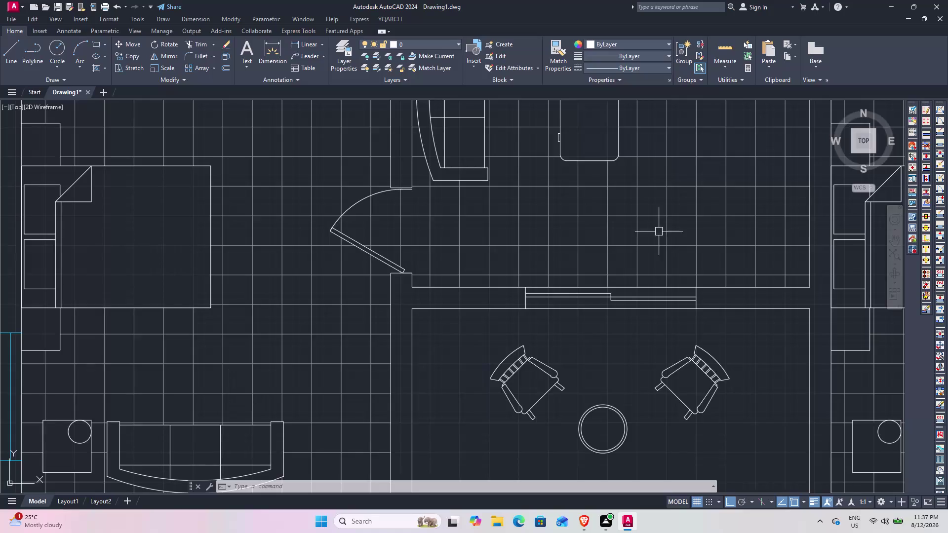
Bring the armchair lounge into view, start a hatch, and expand the pattern gallery.
scroll(down, 3)
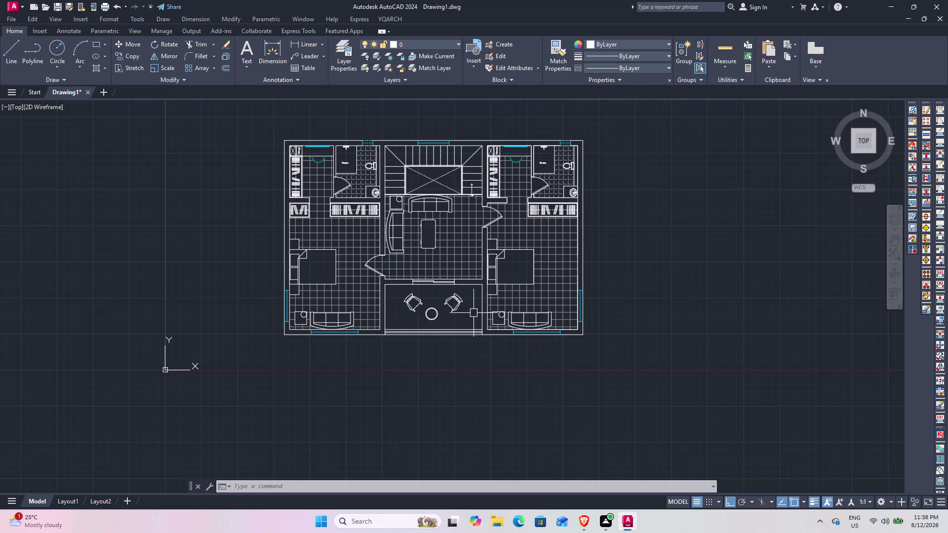
scroll(up, 3)
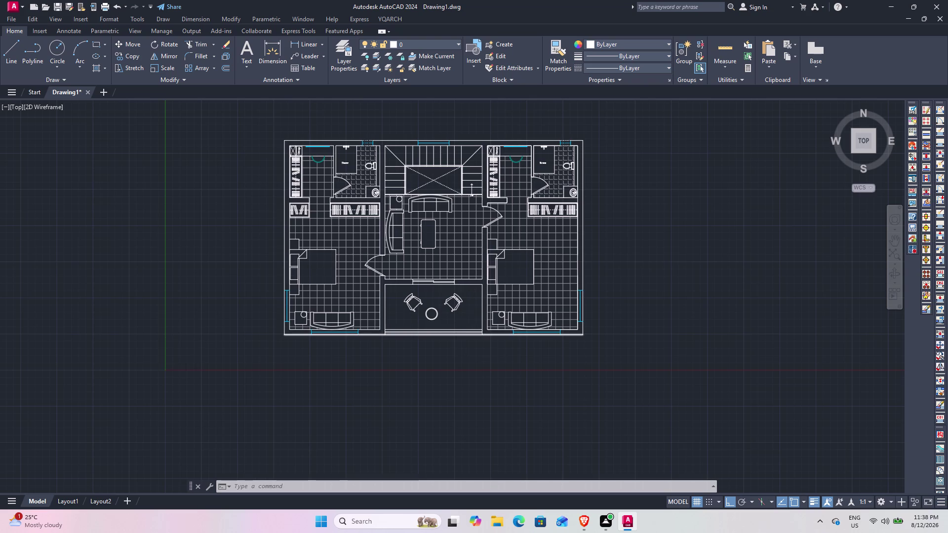
scroll(up, 3)
middle_drag(423, 300, 473, 379)
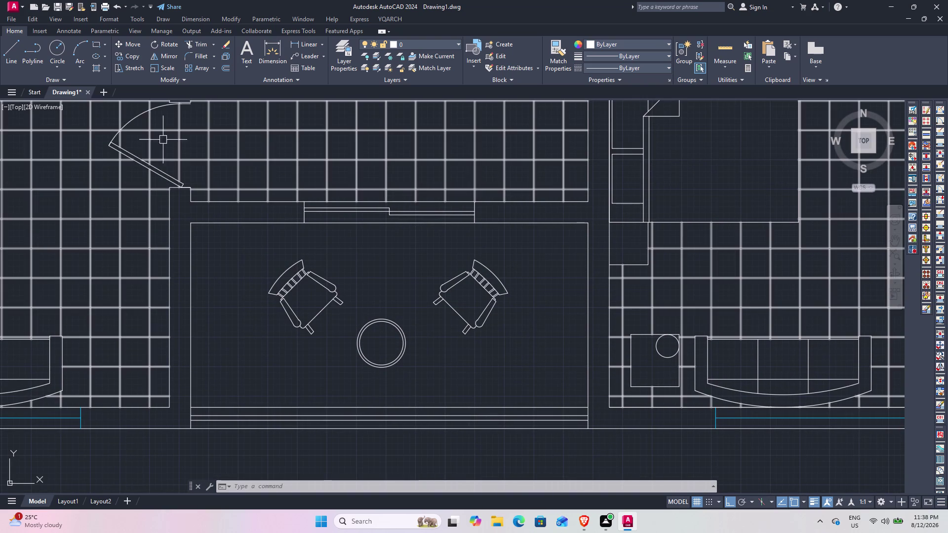
click(99, 67)
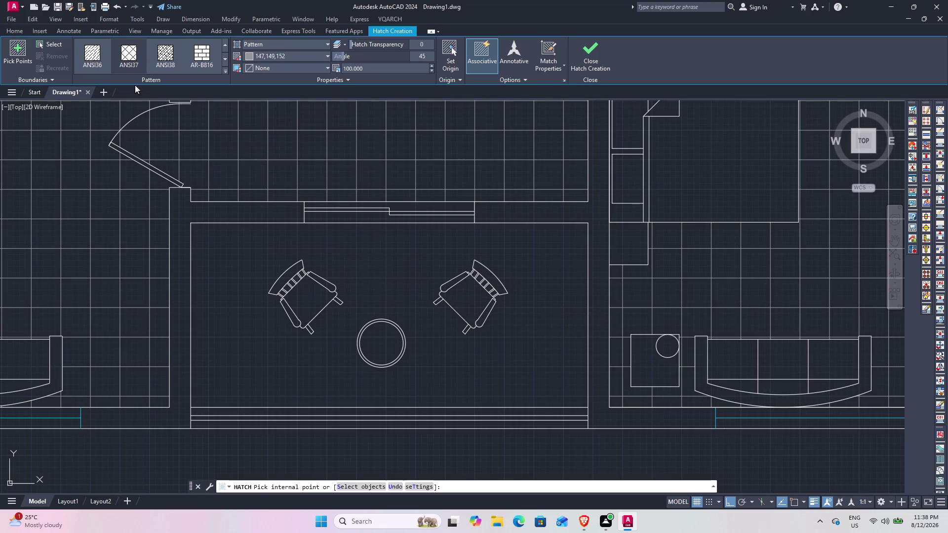
click(226, 72)
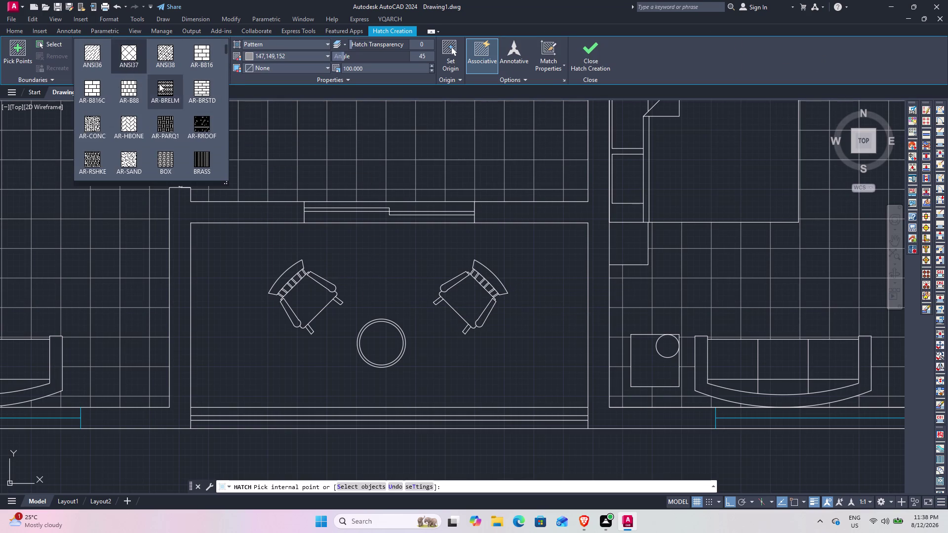
scroll(up, 3)
scroll(up, 3)
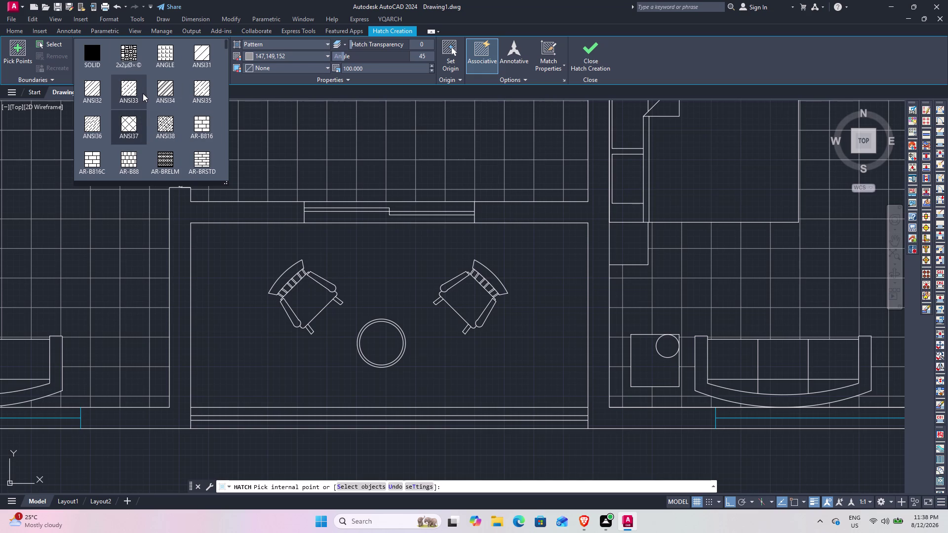
scroll(down, 3)
scroll(down, 3)
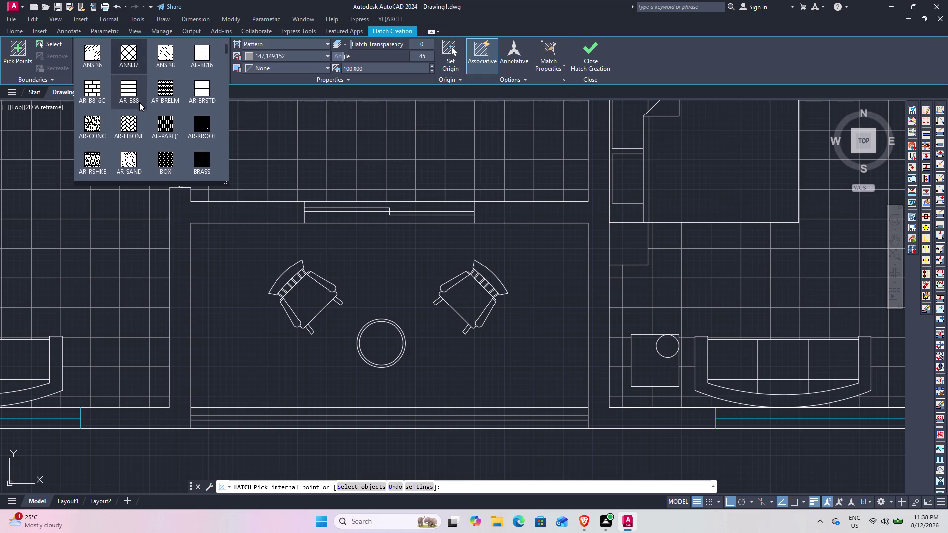
scroll(down, 3)
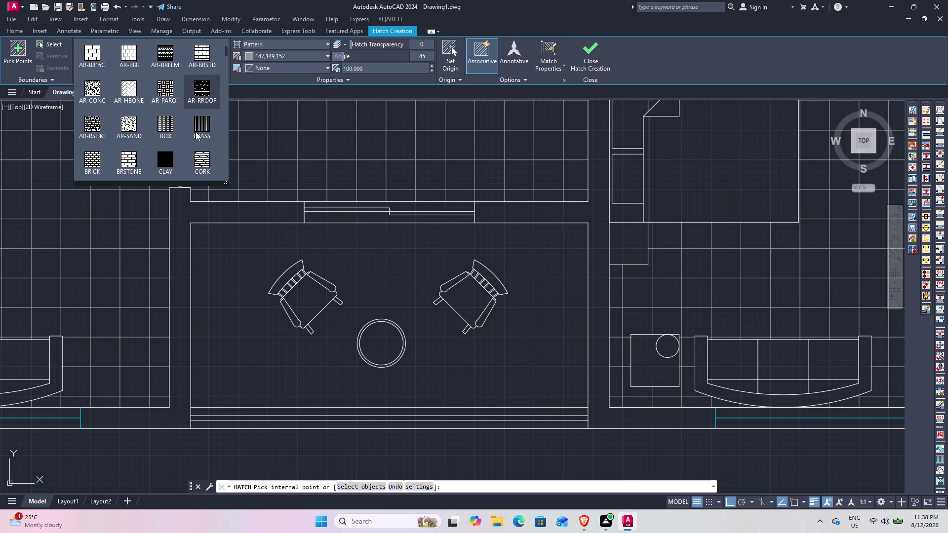
scroll(down, 3)
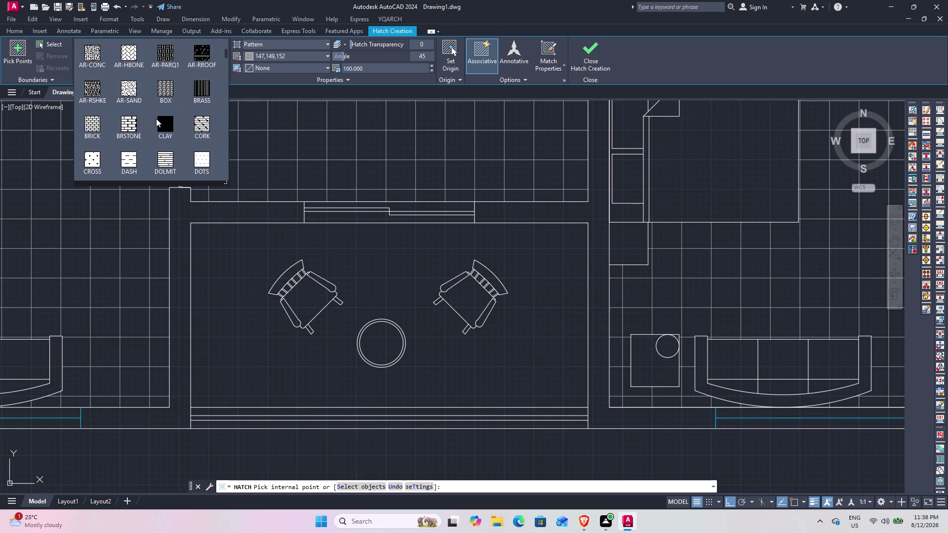
scroll(down, 3)
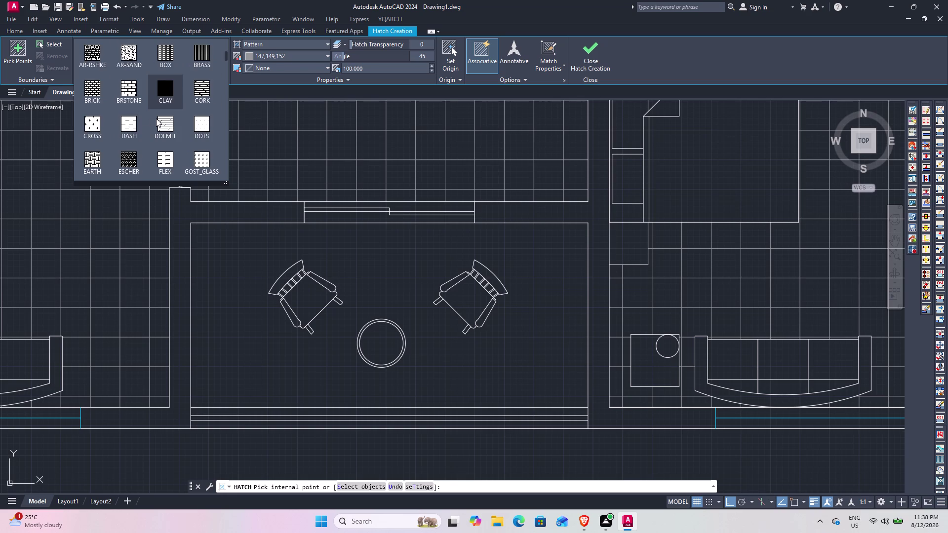
scroll(down, 3)
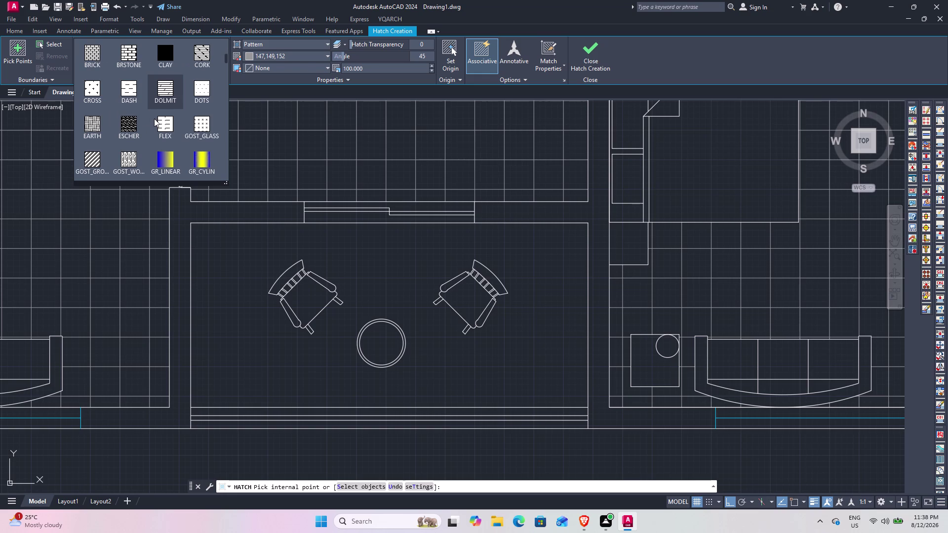
scroll(down, 3)
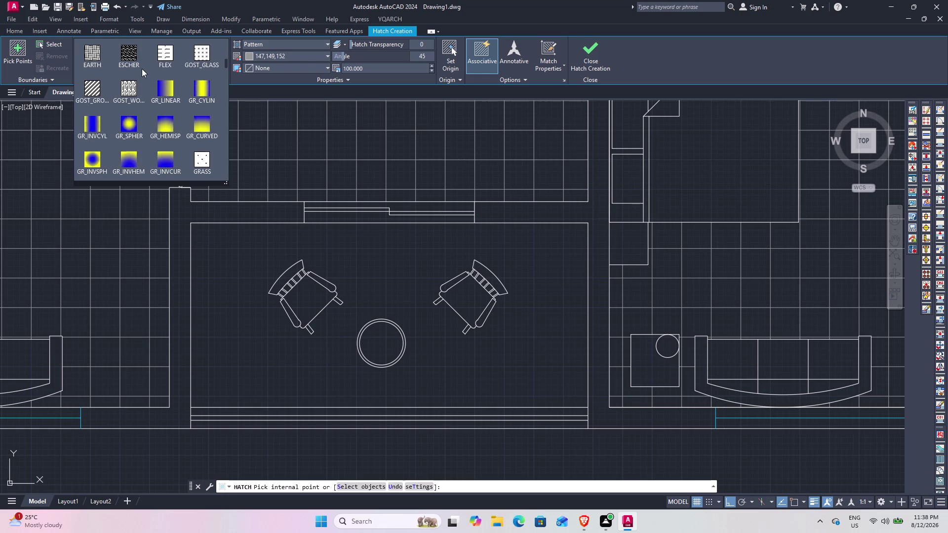
scroll(down, 3)
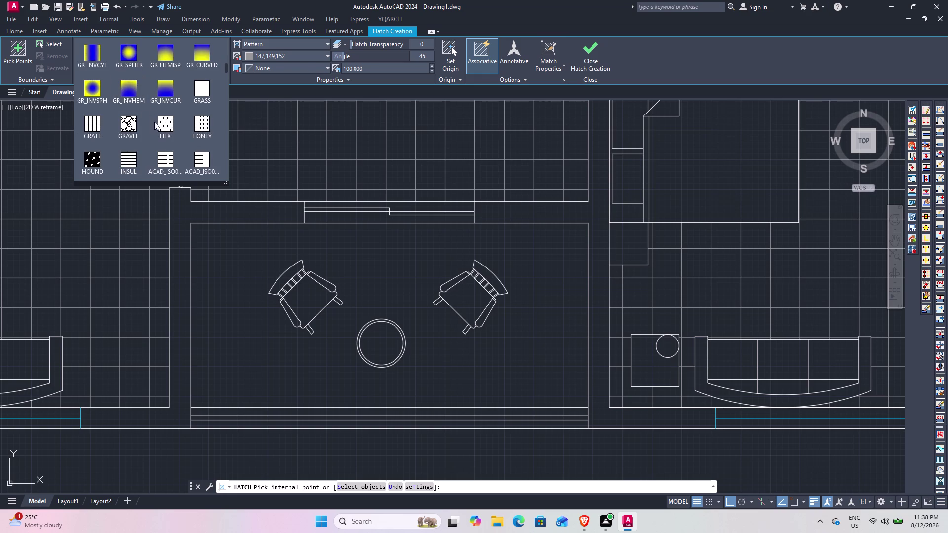
scroll(down, 3)
scroll(down, 3)
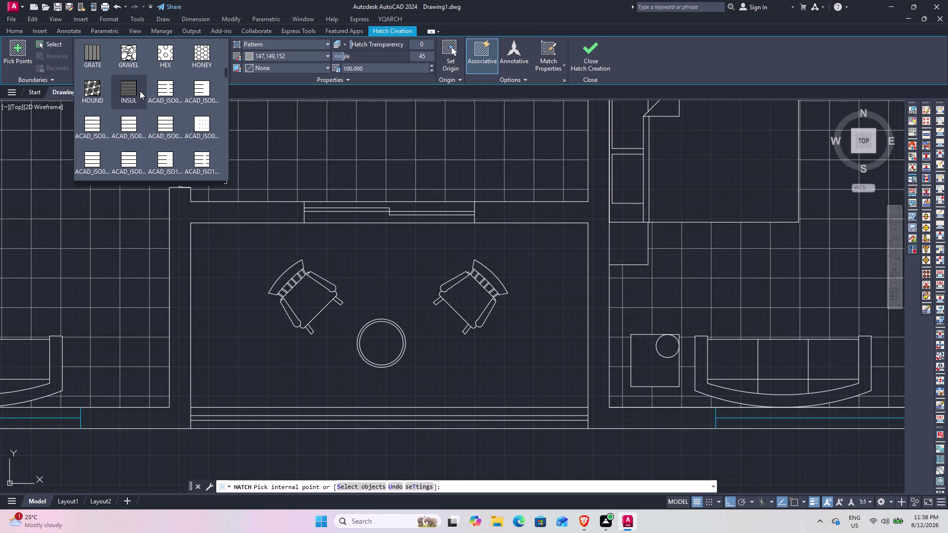
scroll(down, 3)
scroll(down, 3)
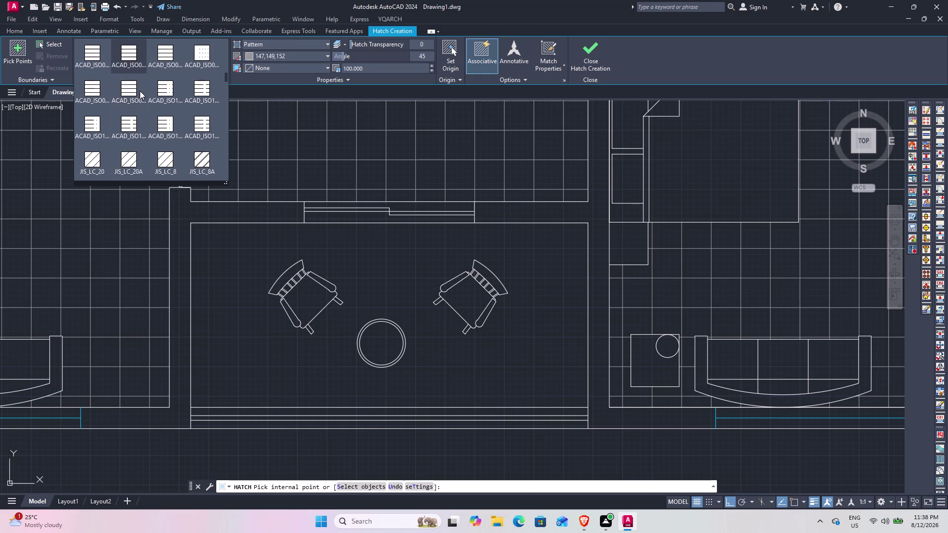
scroll(down, 3)
scroll(down, 3)
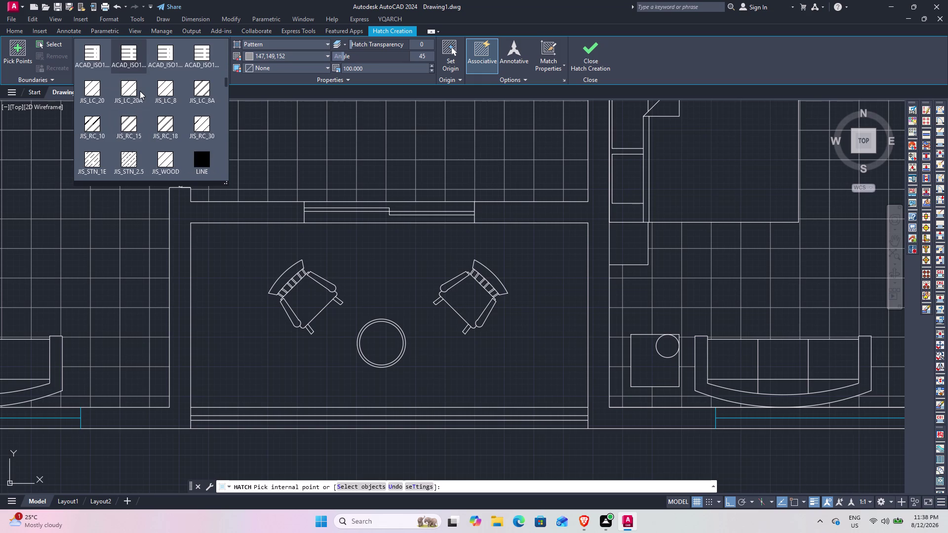
scroll(down, 3)
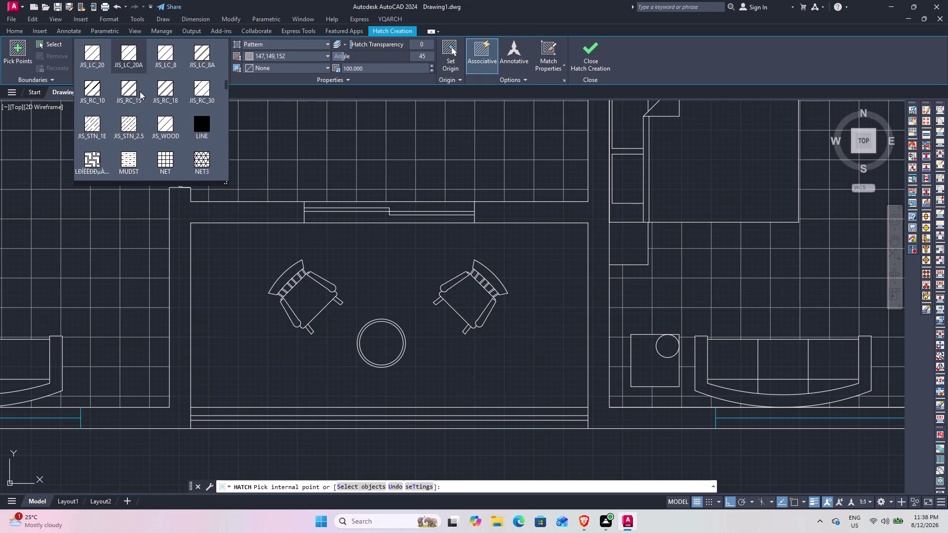
scroll(down, 3)
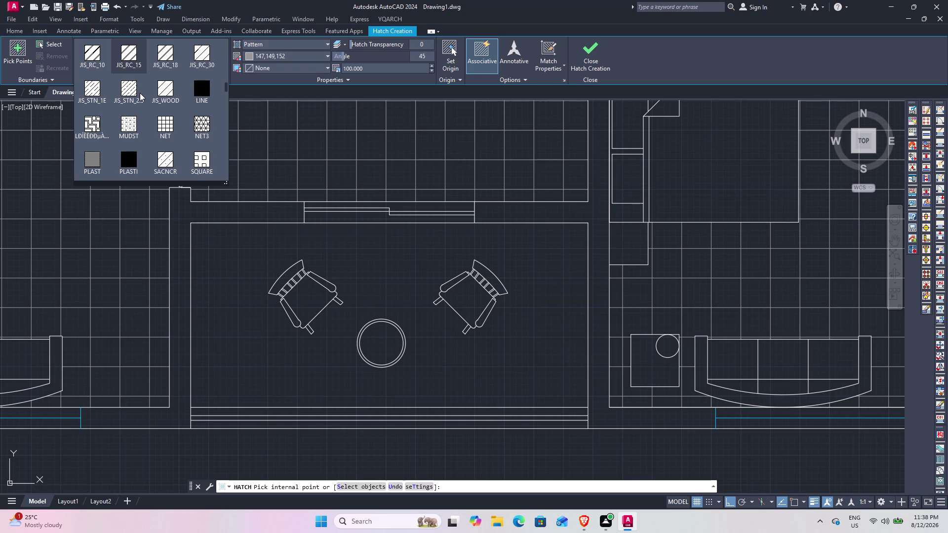
scroll(down, 3)
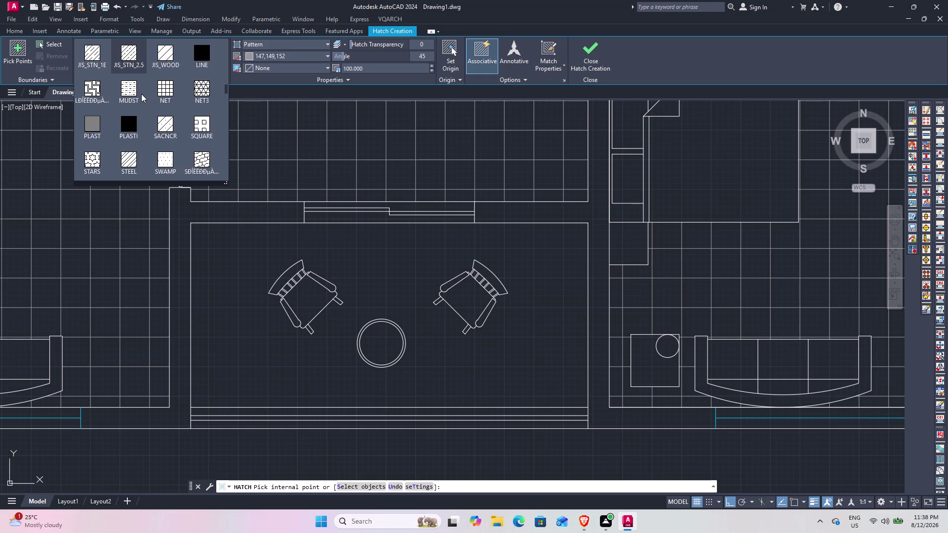
scroll(down, 3)
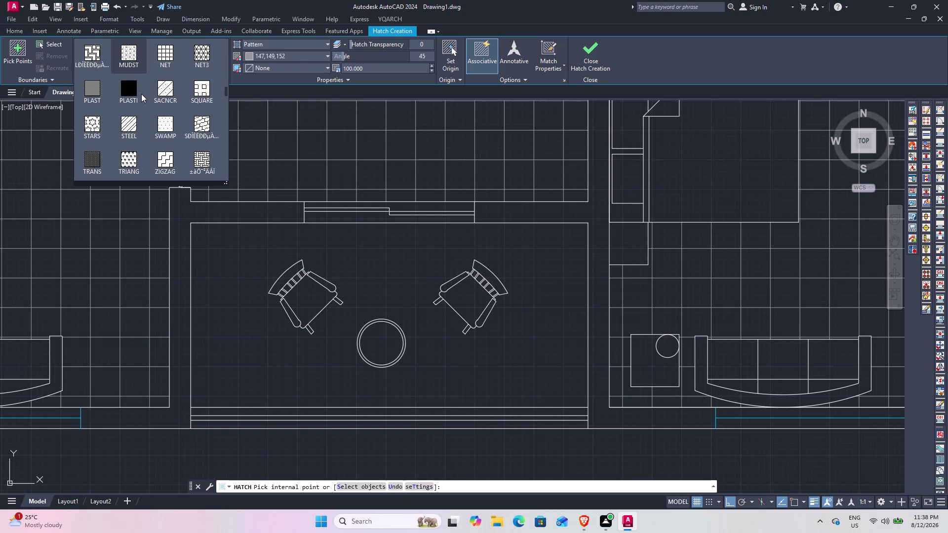
scroll(down, 3)
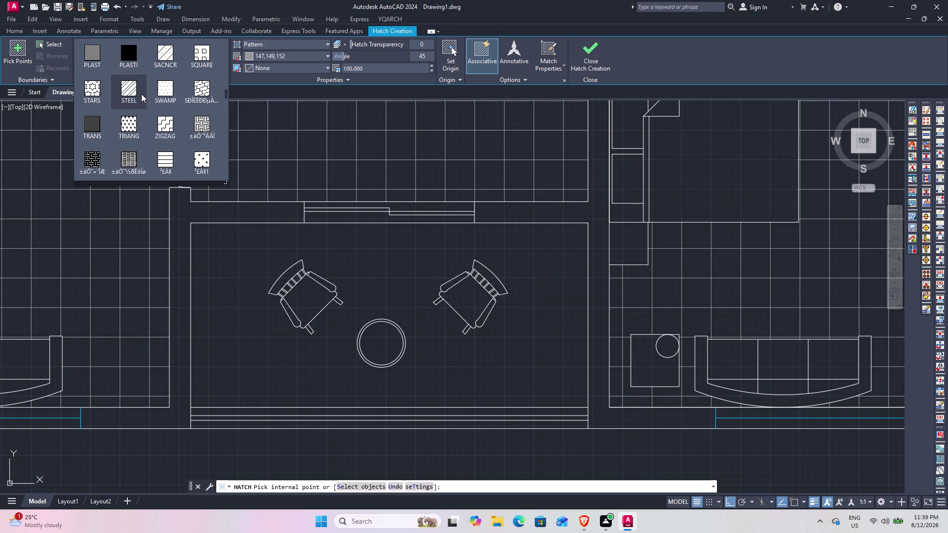
scroll(down, 3)
scroll(down, 3)
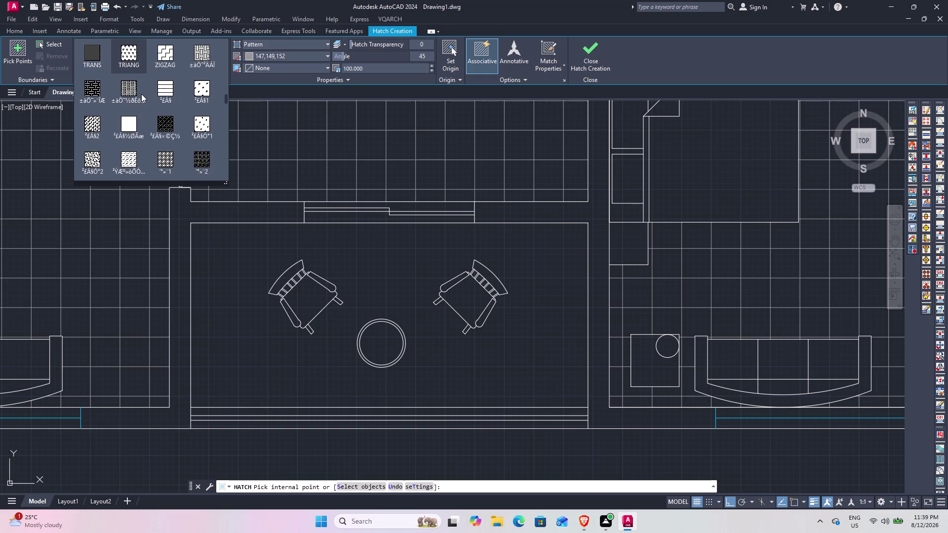
scroll(down, 3)
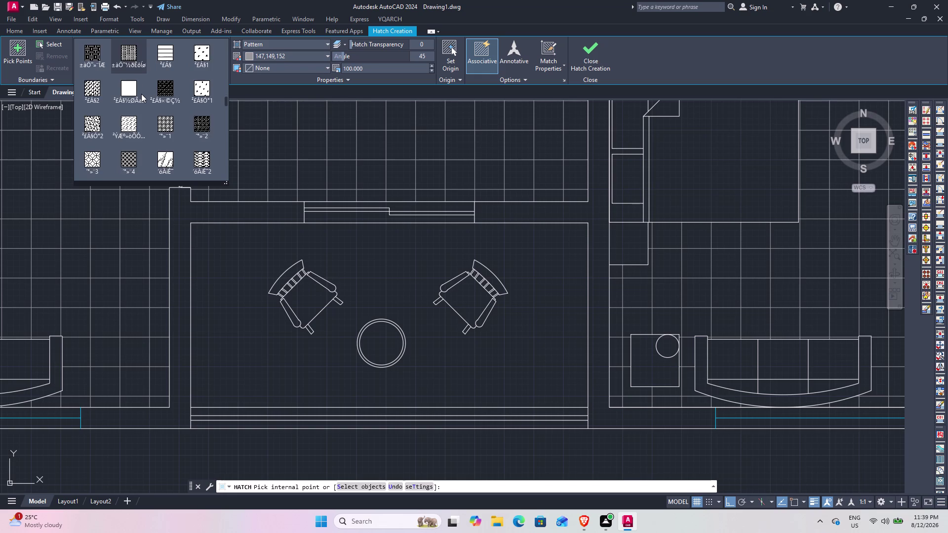
scroll(down, 3)
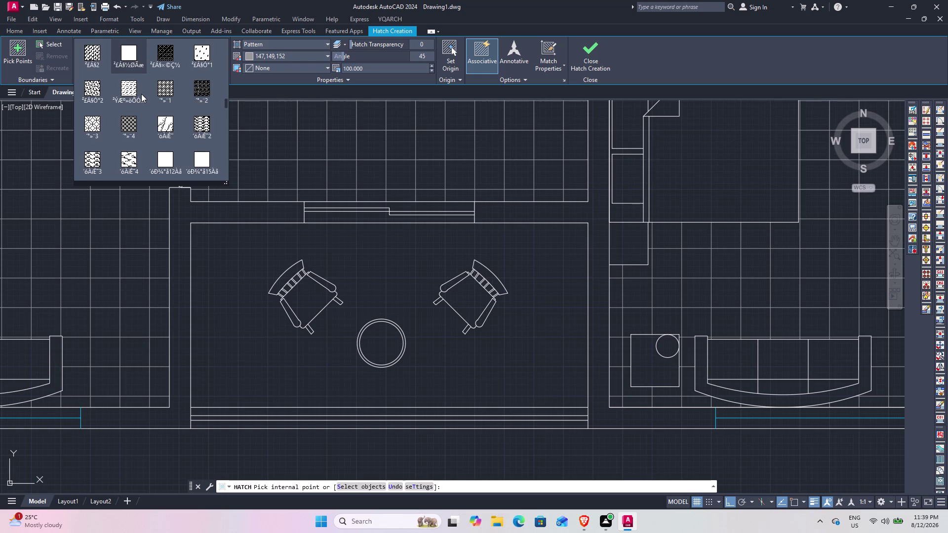
Scroll down through the expanded hatch pattern gallery to browse every pattern.
scroll(down, 3)
scroll(down, 3)
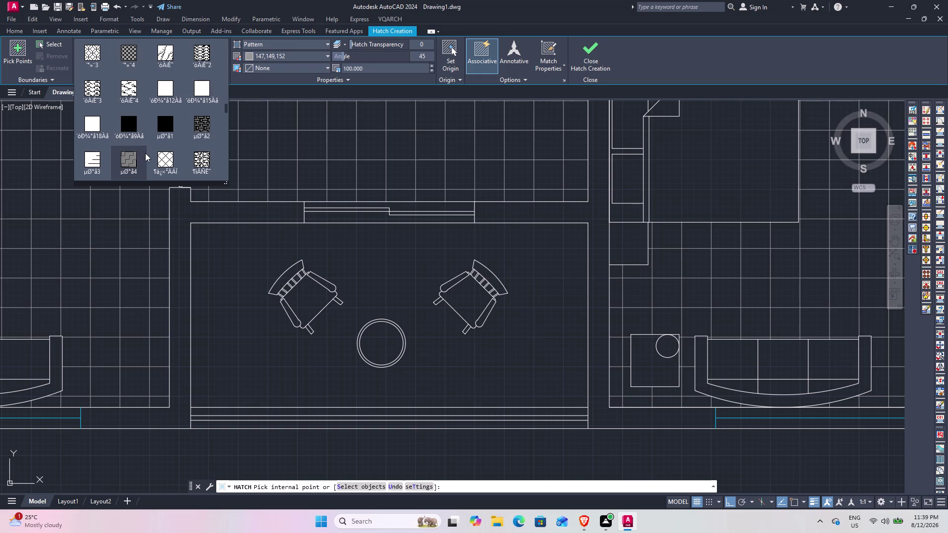
scroll(down, 3)
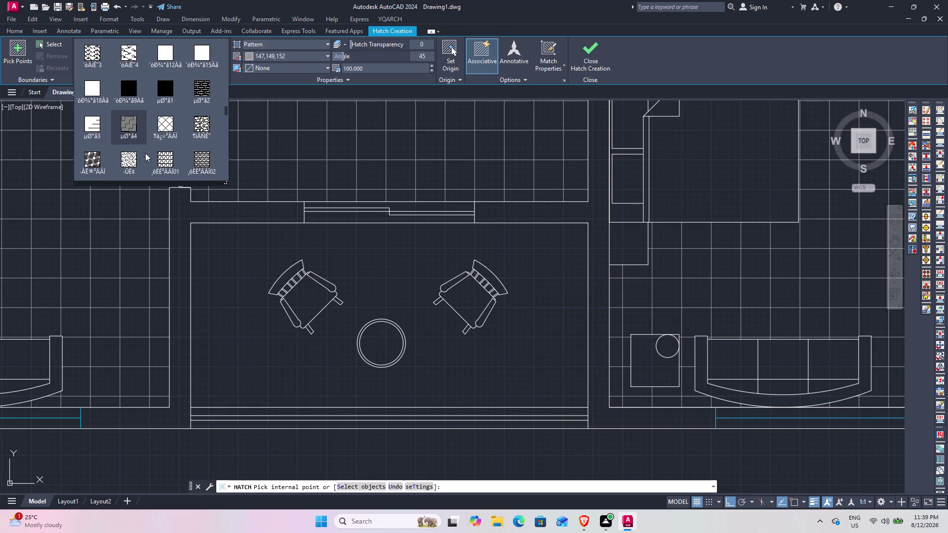
scroll(down, 3)
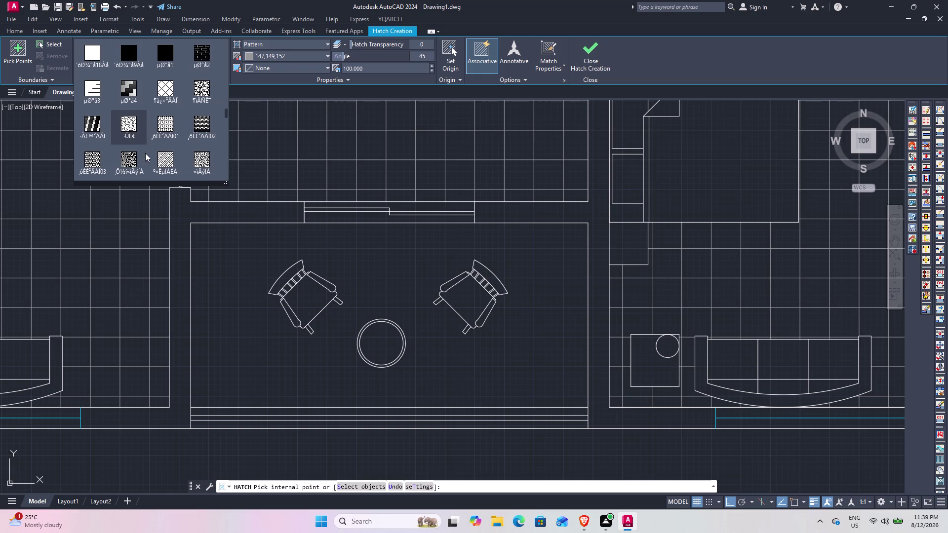
scroll(down, 3)
scroll(down, 3)
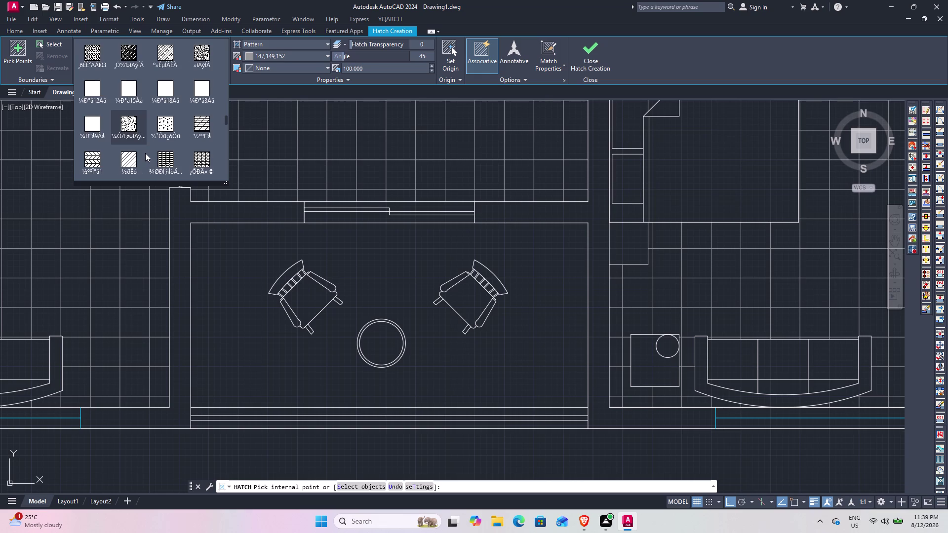
scroll(down, 3)
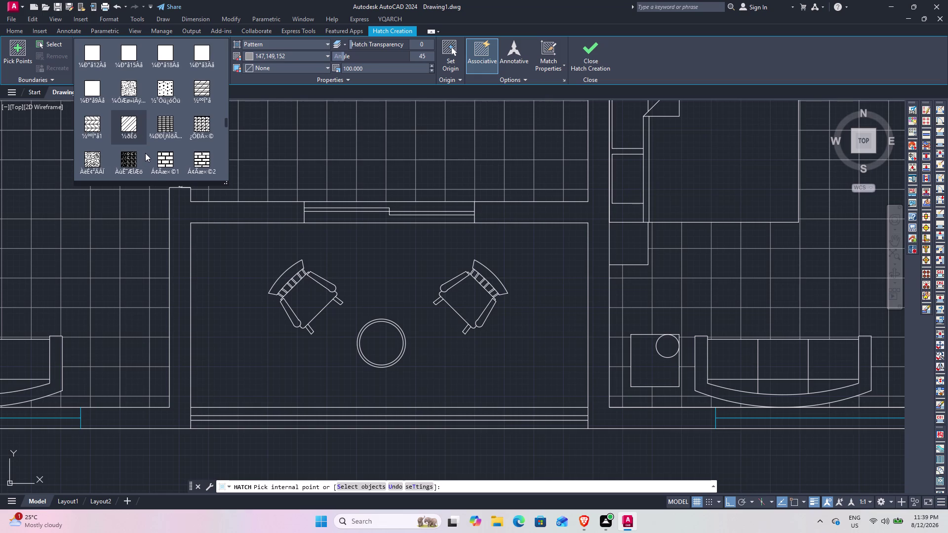
scroll(down, 3)
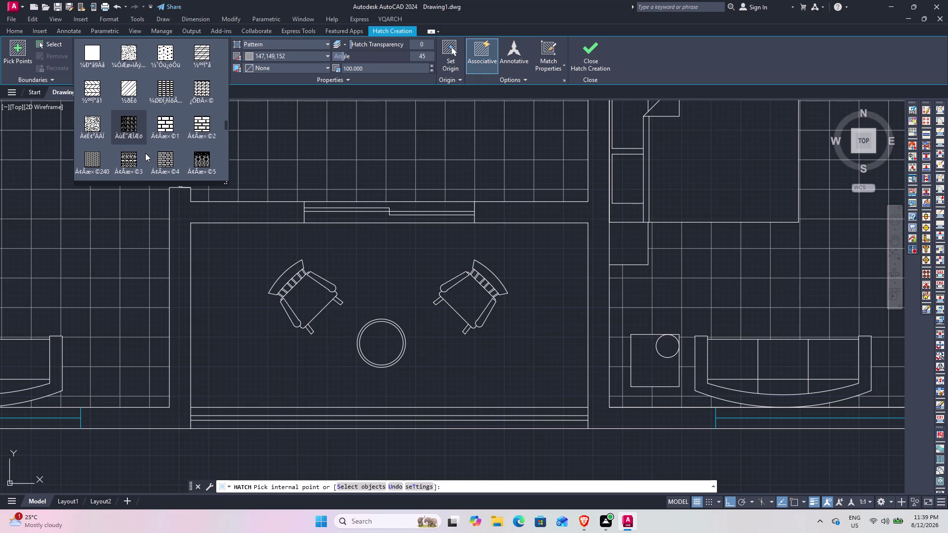
scroll(down, 3)
scroll(down, 3)
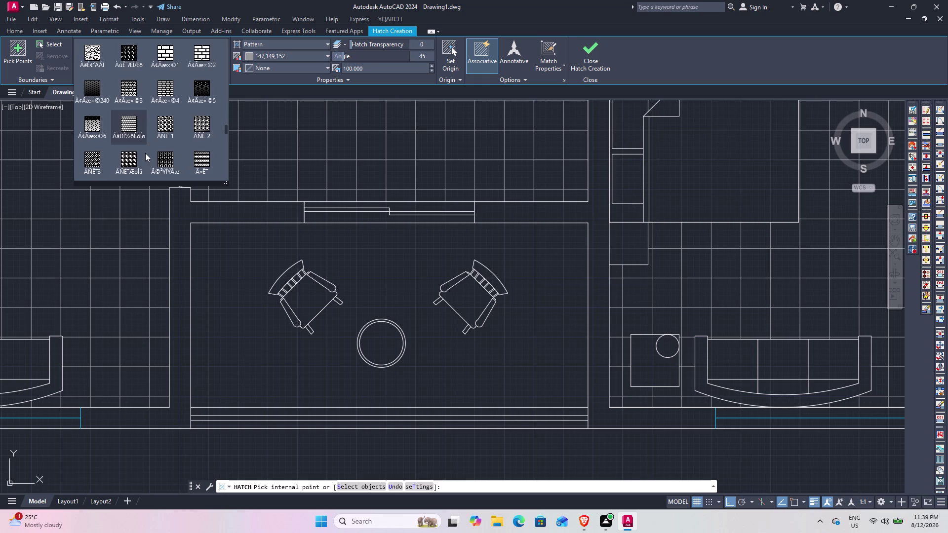
scroll(down, 3)
scroll(down, 3)
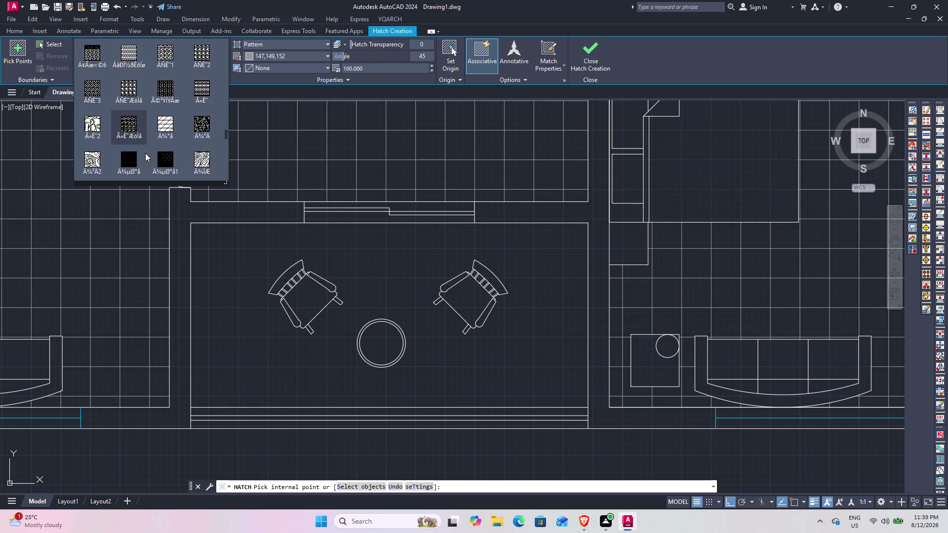
scroll(down, 3)
scroll(down, 3)
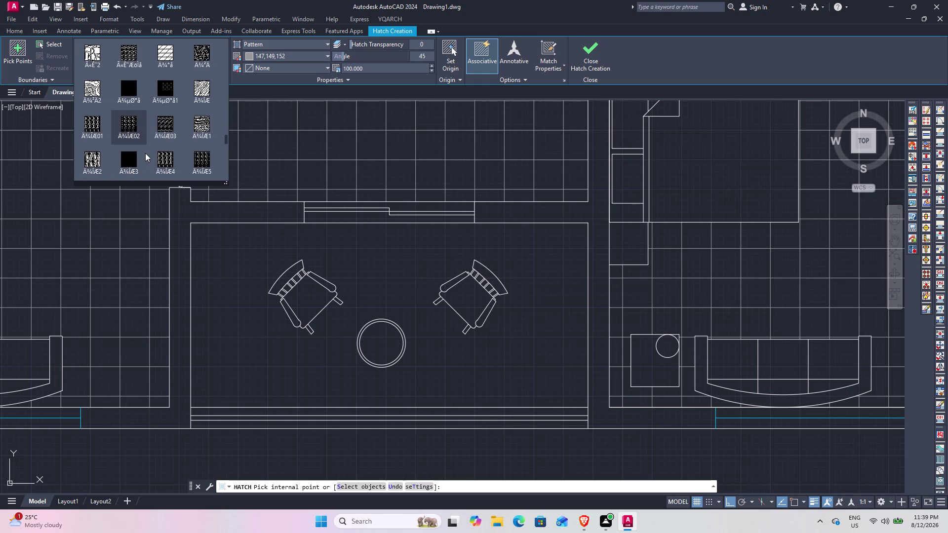
scroll(down, 3)
scroll(down, 3)
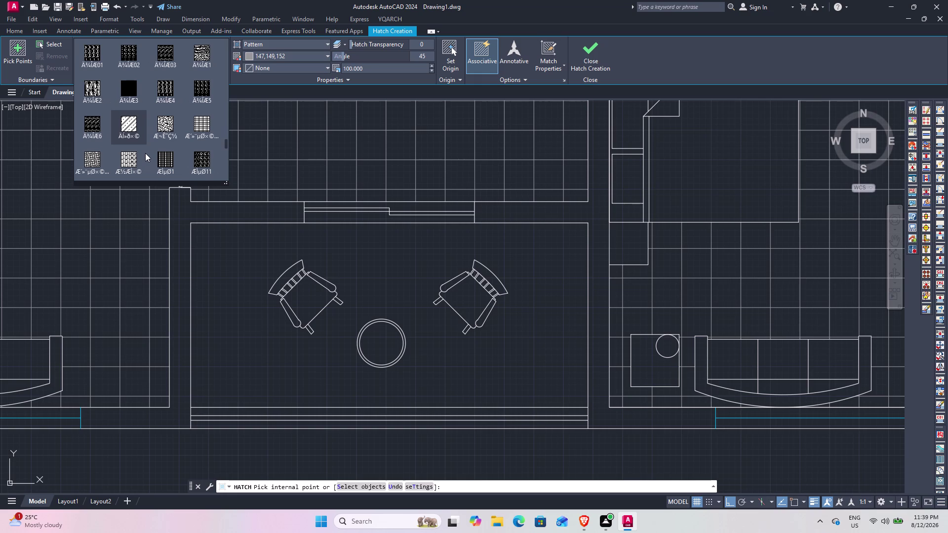
scroll(down, 3)
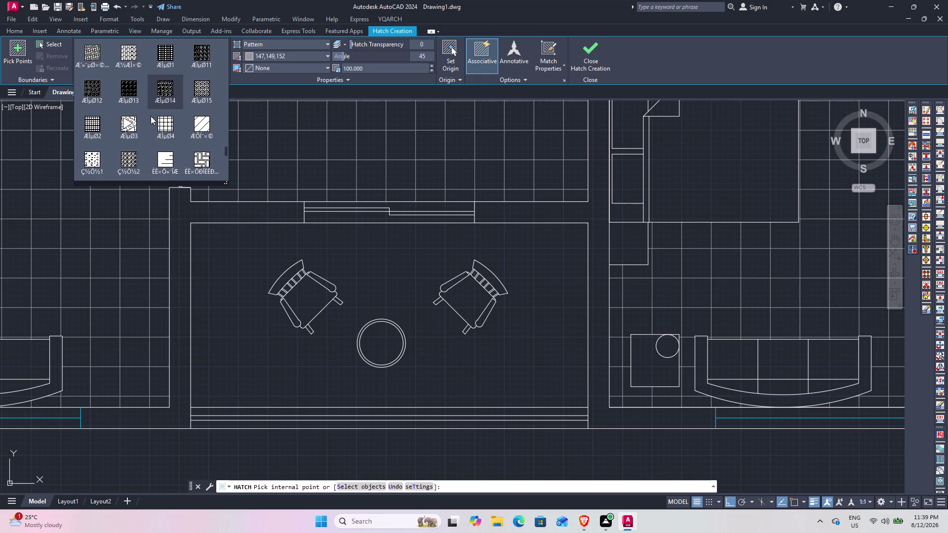
scroll(down, 3)
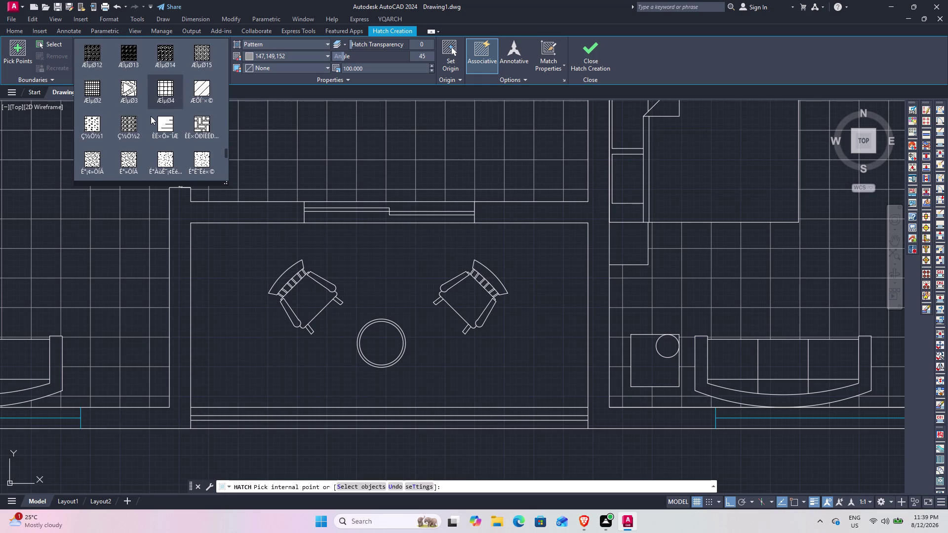
scroll(down, 3)
scroll(down, 3)
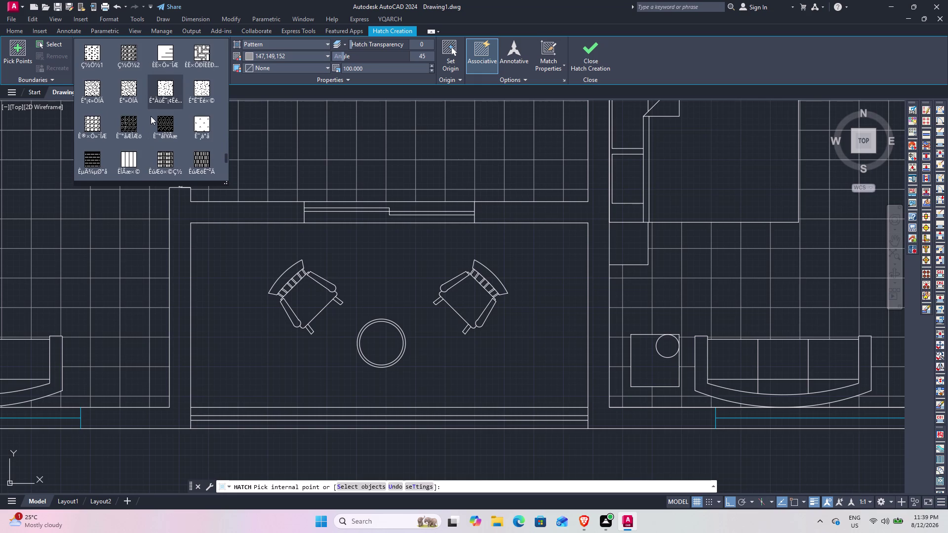
scroll(down, 3)
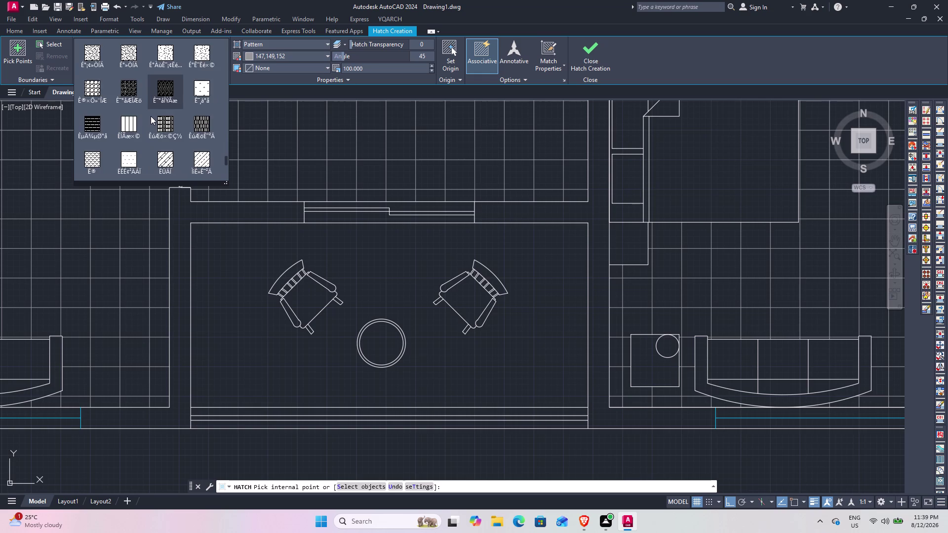
scroll(down, 3)
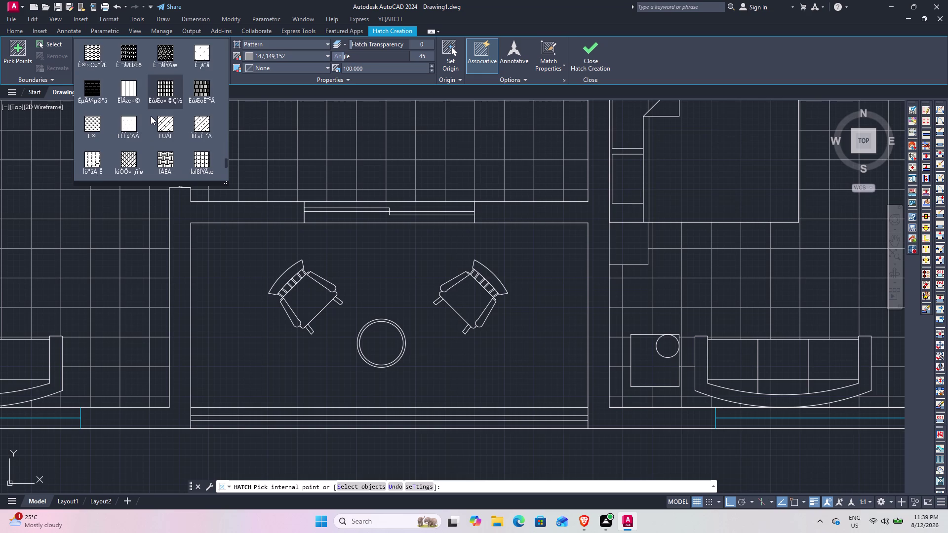
scroll(down, 3)
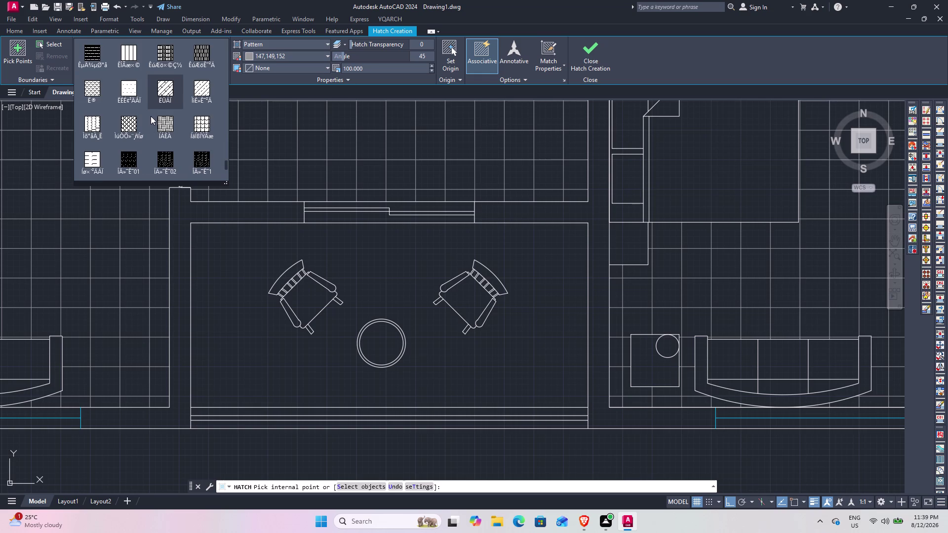
scroll(down, 3)
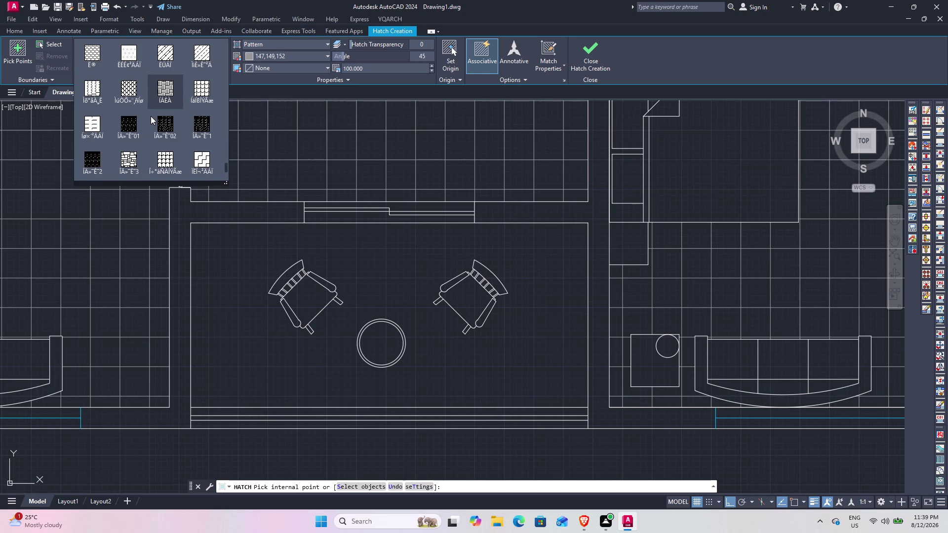
scroll(down, 3)
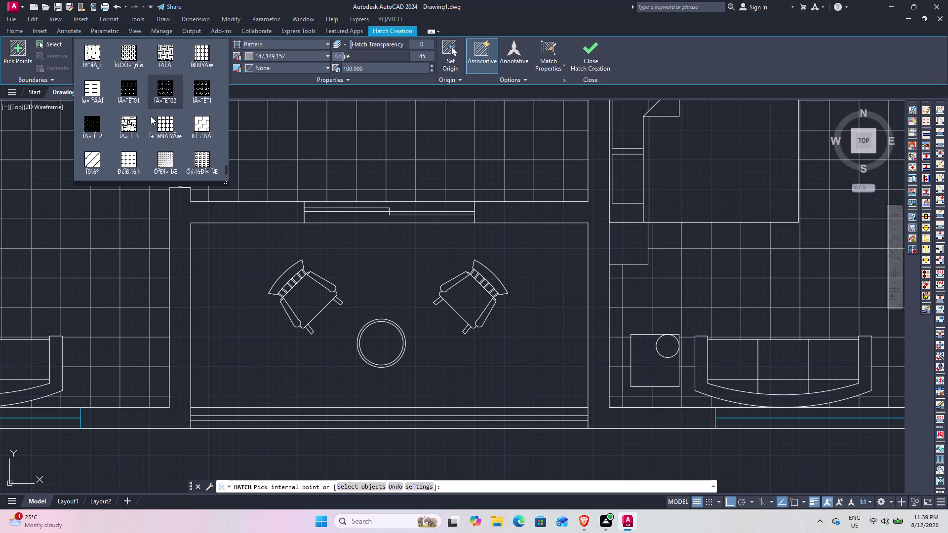
scroll(down, 3)
scroll(down, 3)
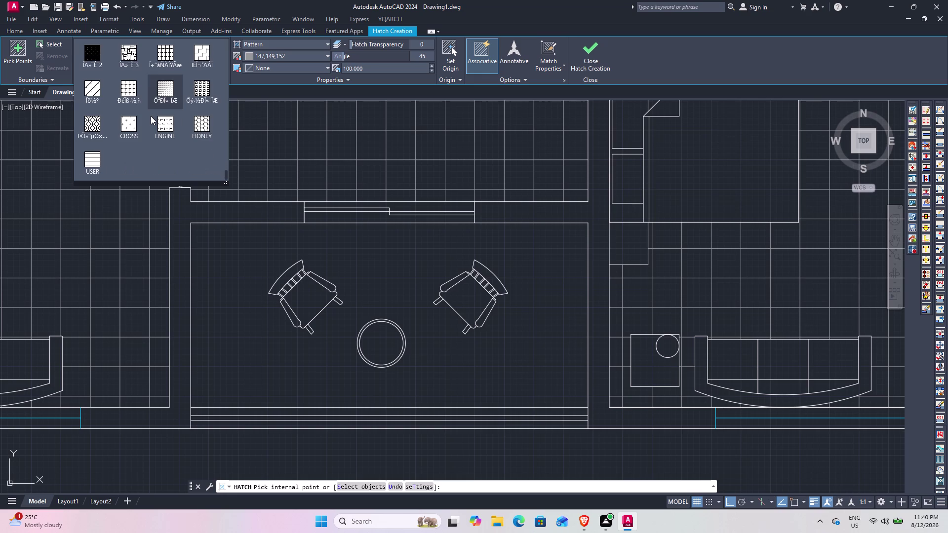
scroll(down, 3)
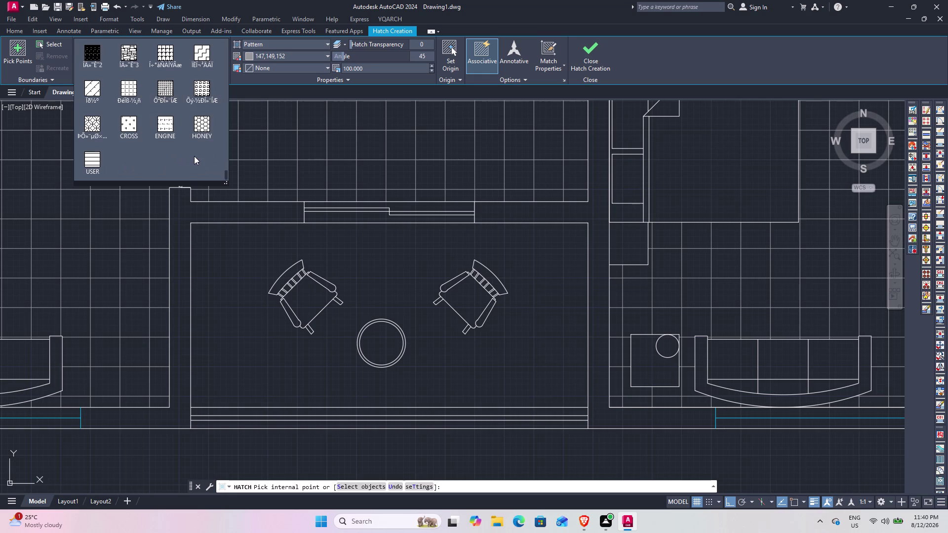
Scroll back up the gallery and select a hatch pattern.
scroll(up, 3)
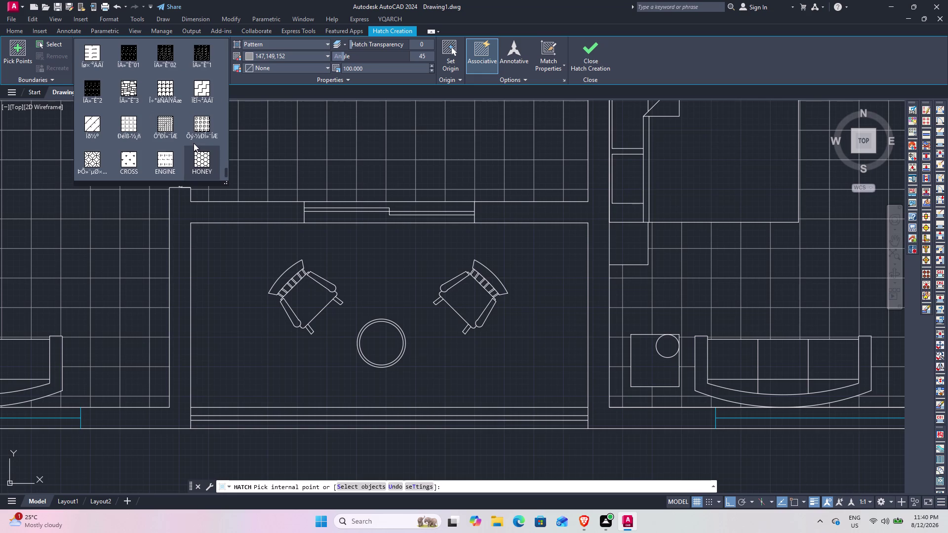
scroll(up, 3)
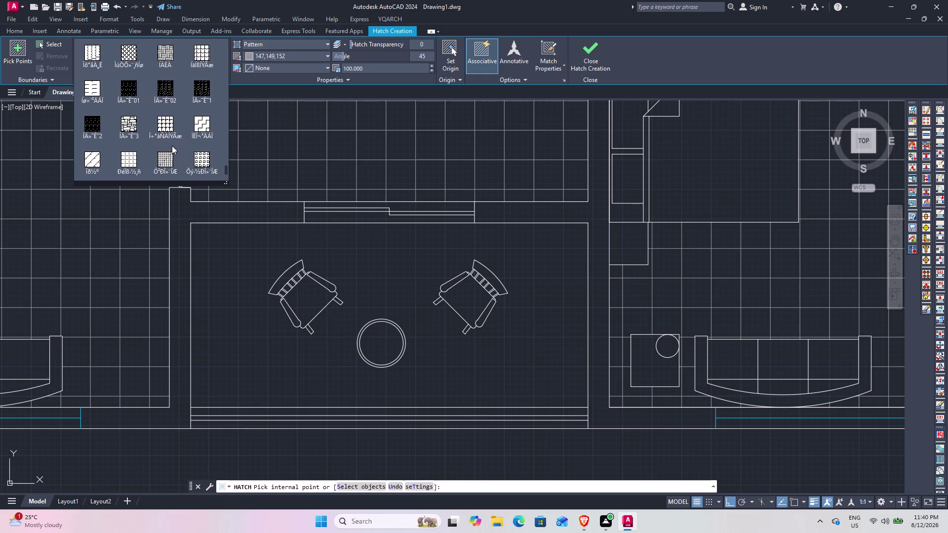
scroll(up, 3)
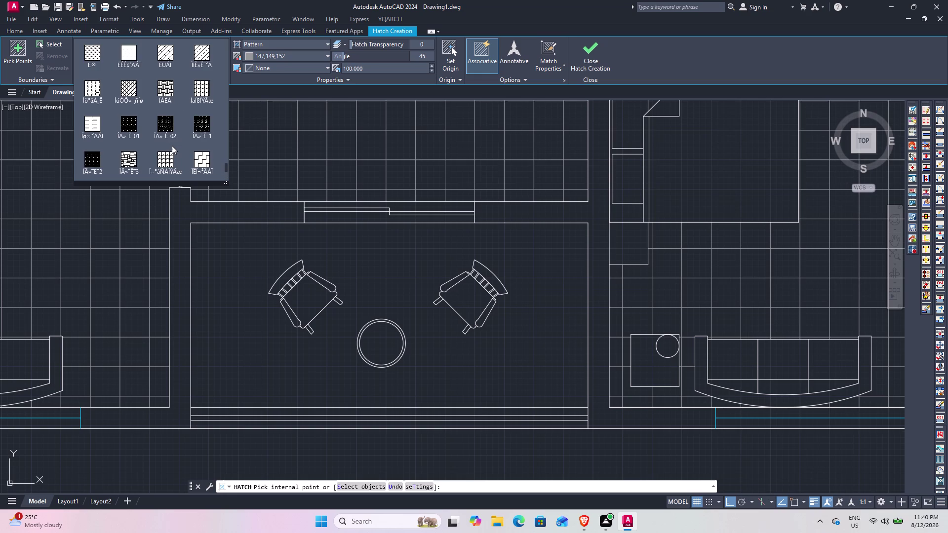
scroll(up, 3)
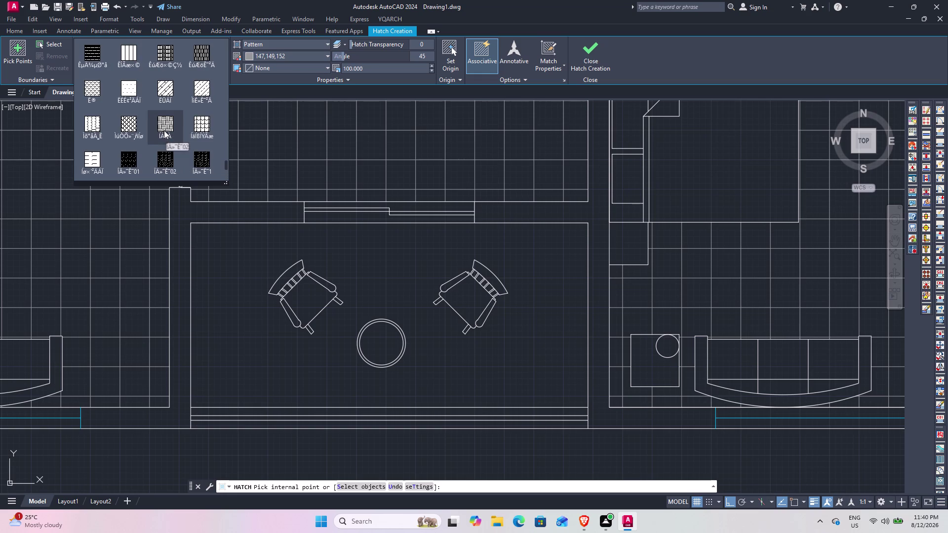
scroll(up, 3)
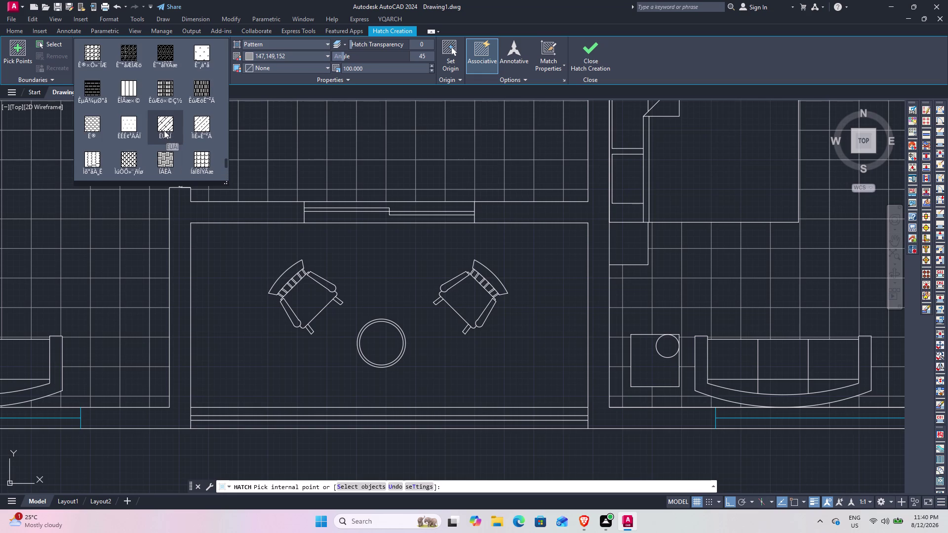
scroll(up, 3)
scroll(up, 3)
scroll(up, 3)
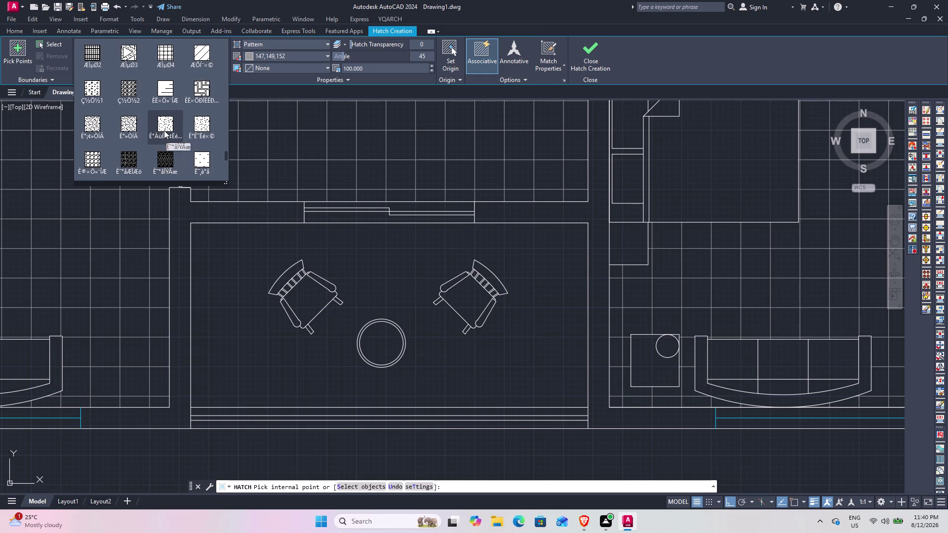
scroll(up, 3)
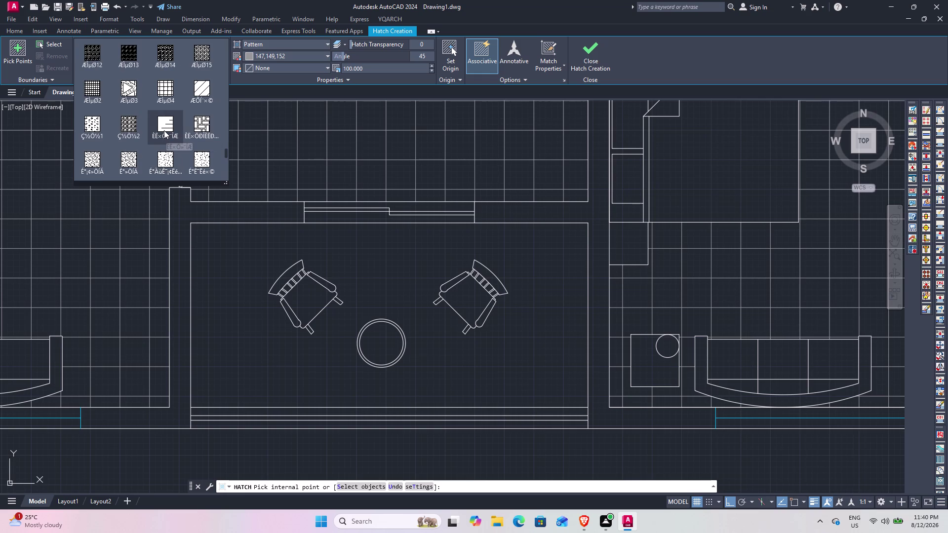
scroll(up, 3)
scroll(up, 3)
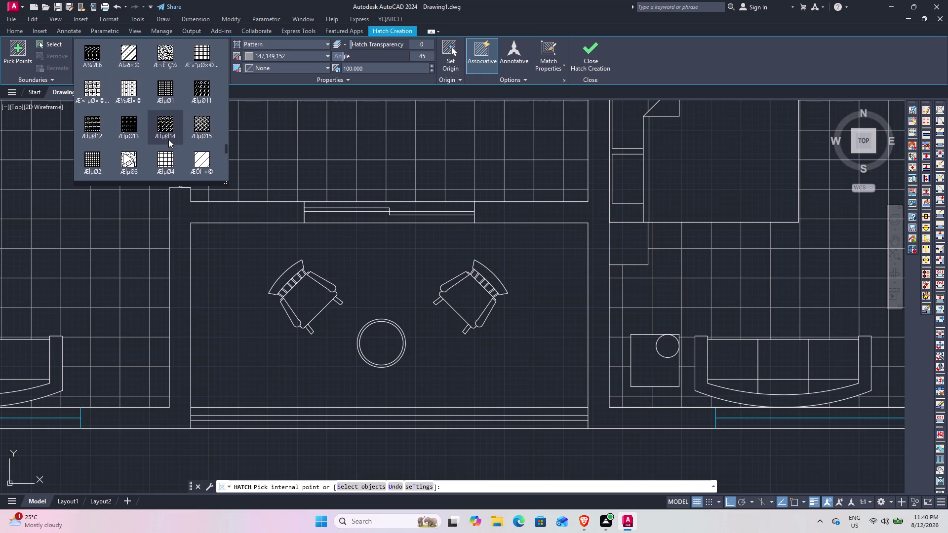
click(200, 61)
scroll(down, 3)
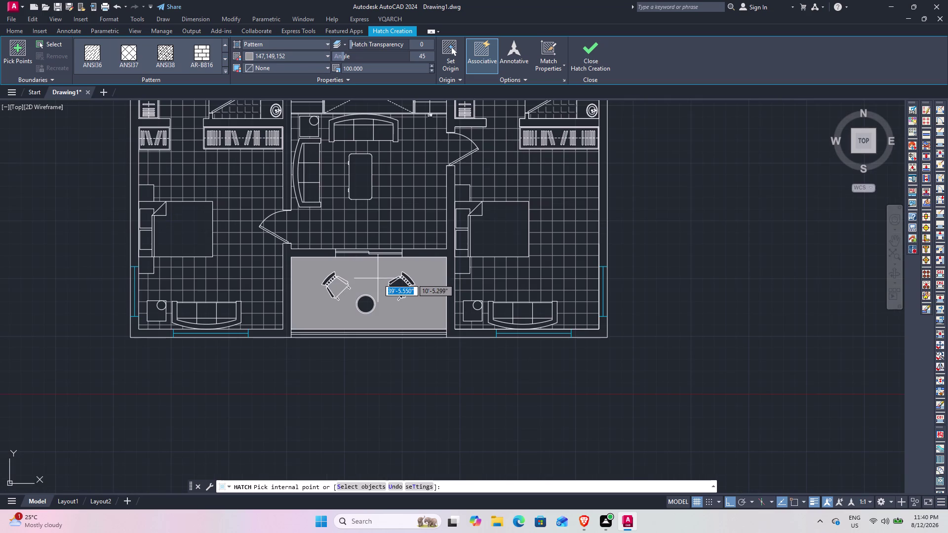
scroll(up, 3)
scroll(up, 3)
Try hatching the lower middle room, dismiss the boundary error, select ANSI38, and reopen the gallery.
click(363, 276)
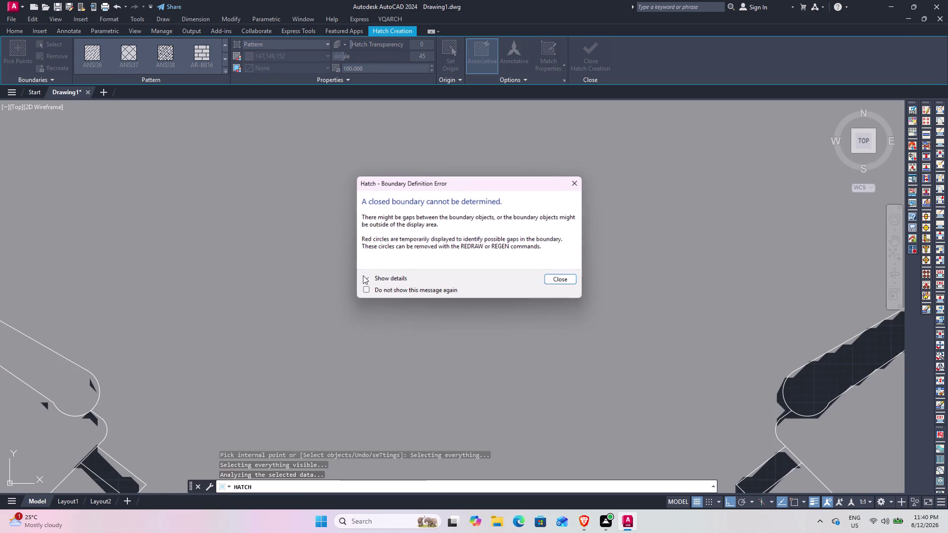
click(558, 282)
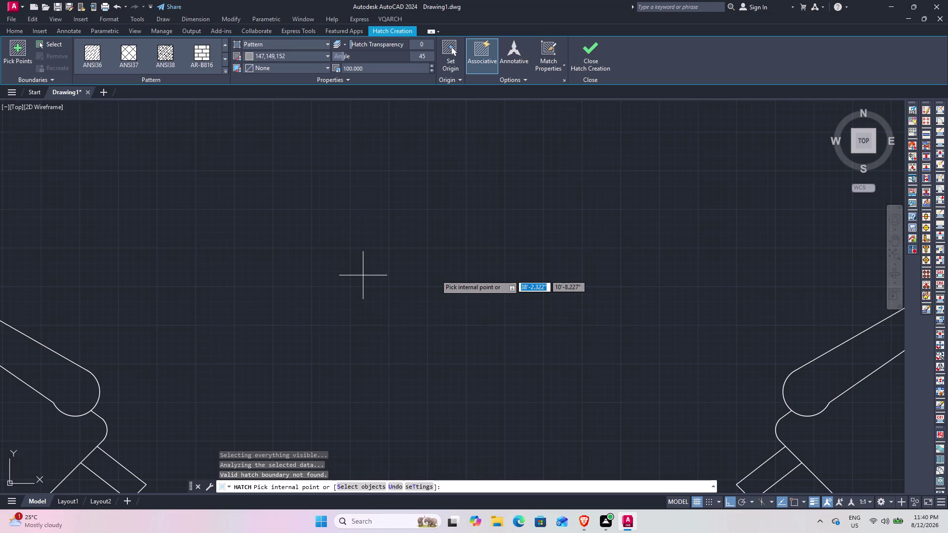
scroll(down, 3)
scroll(down, 3)
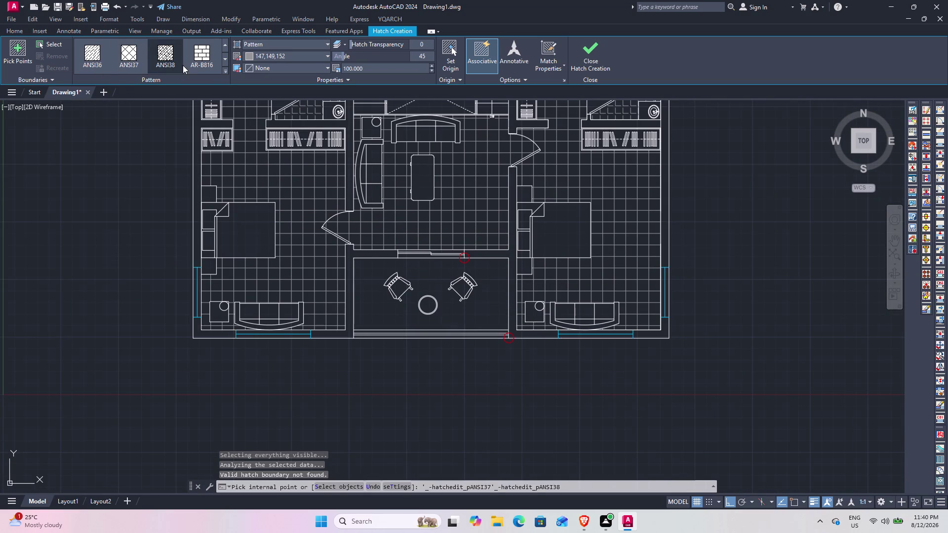
click(162, 49)
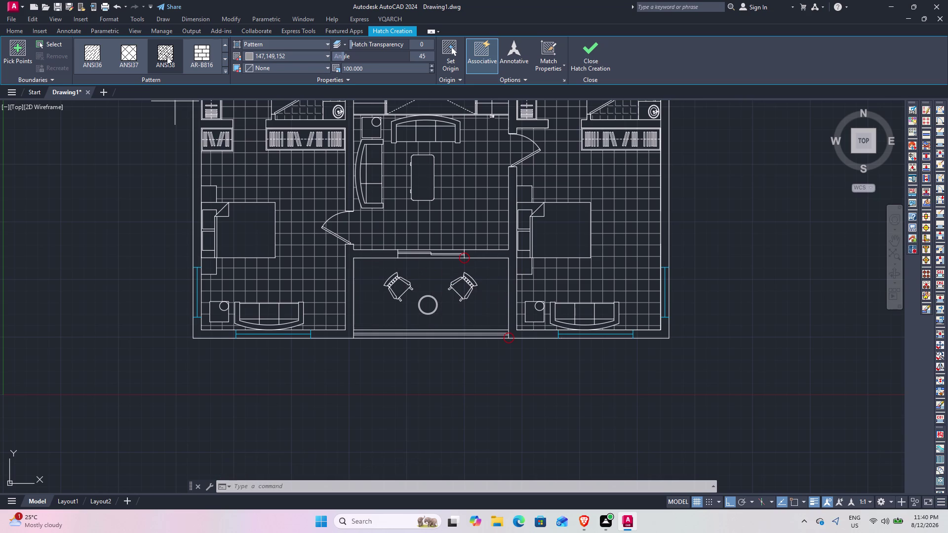
click(224, 70)
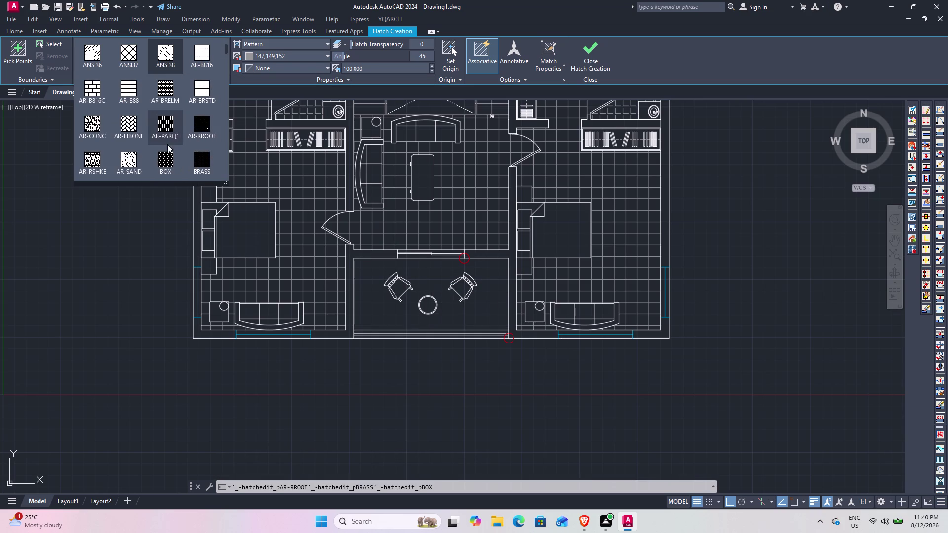
Choose the HOUND hatch pattern after briefly selecting BRICK.
scroll(down, 3)
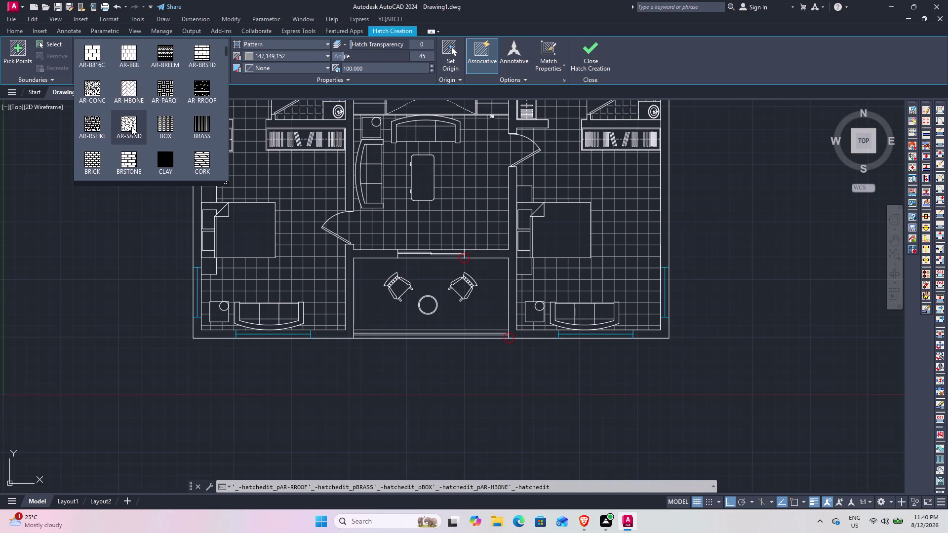
scroll(down, 3)
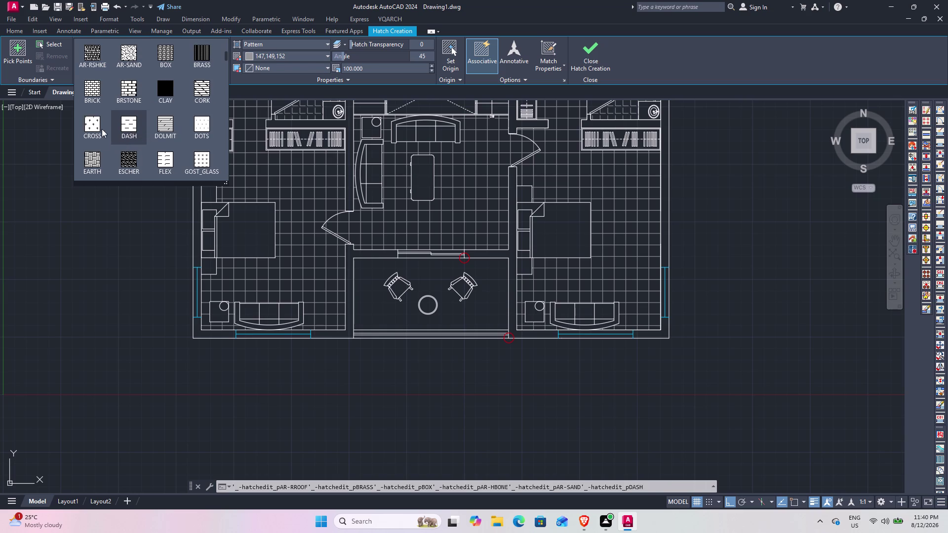
click(91, 96)
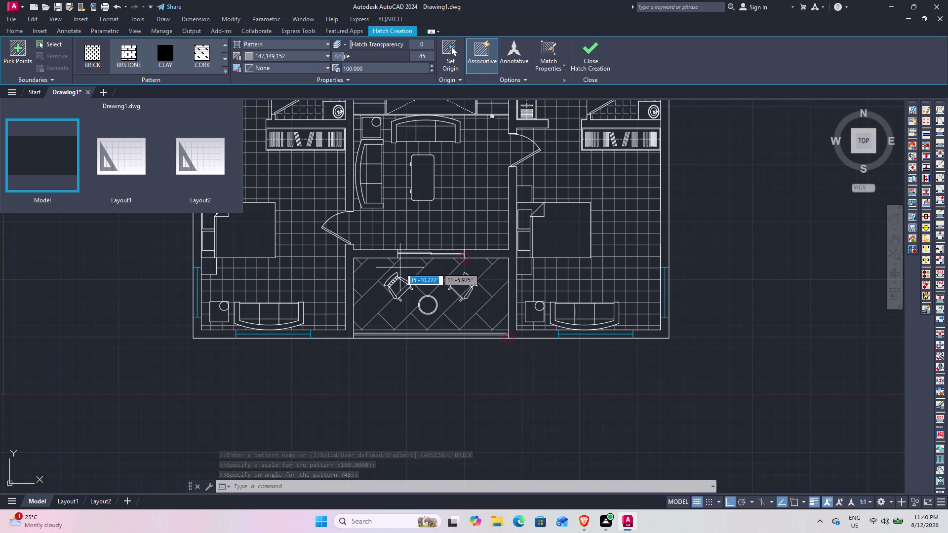
click(226, 72)
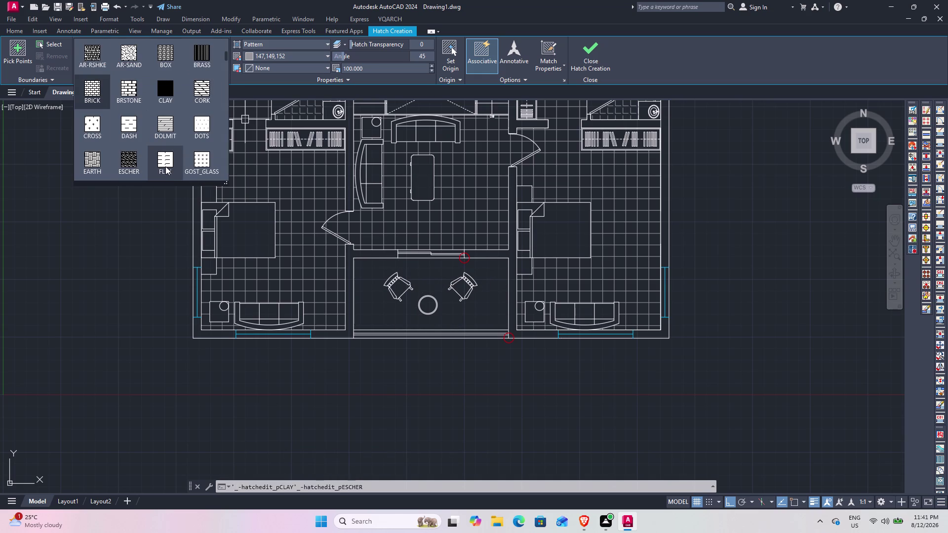
scroll(down, 3)
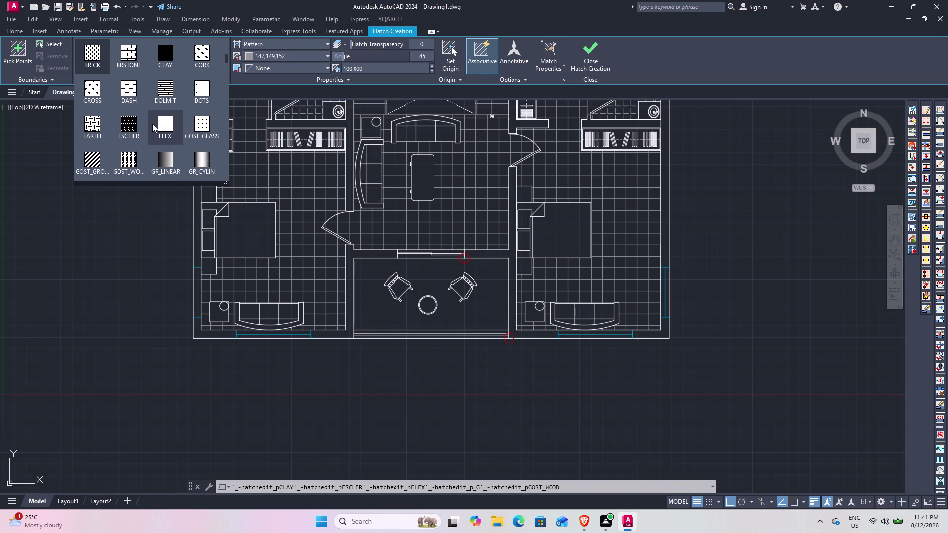
scroll(down, 3)
scroll(down, 3)
scroll(down, 3)
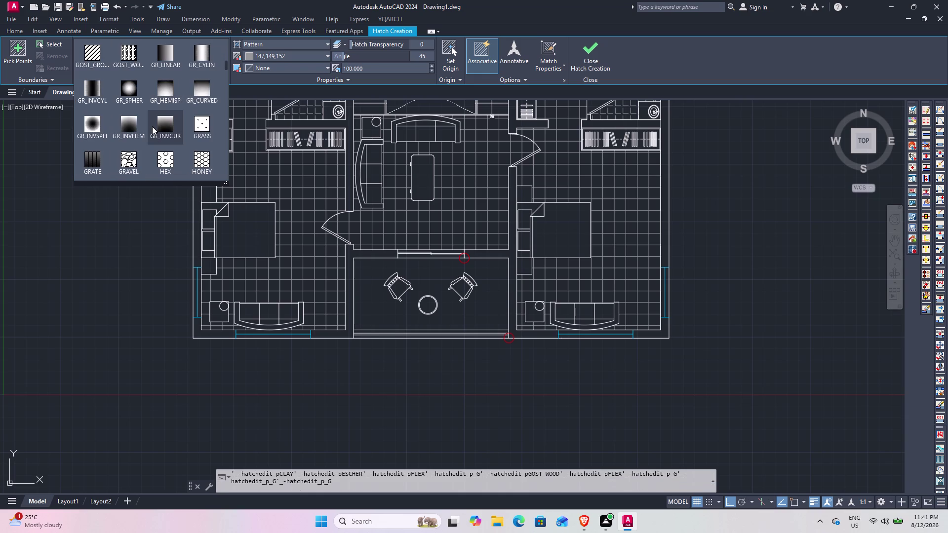
scroll(down, 3)
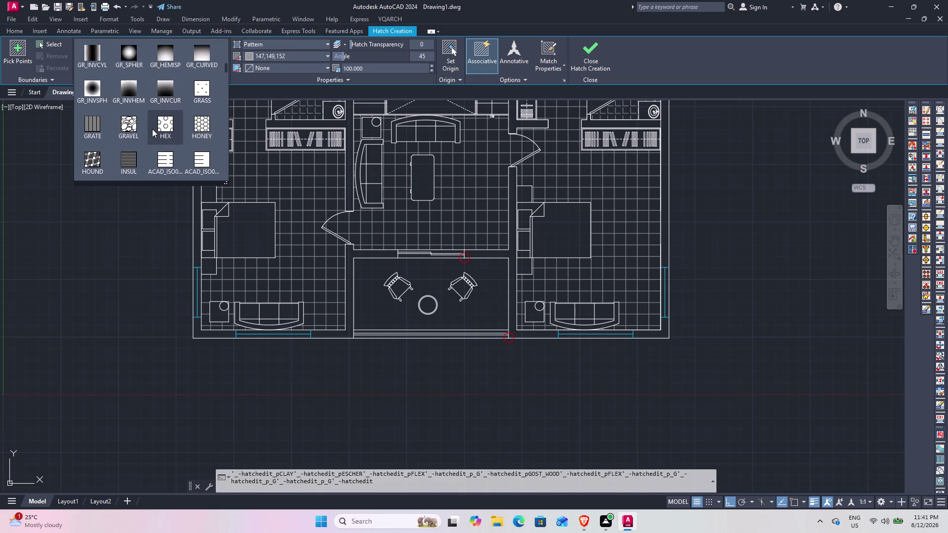
scroll(down, 3)
click(97, 131)
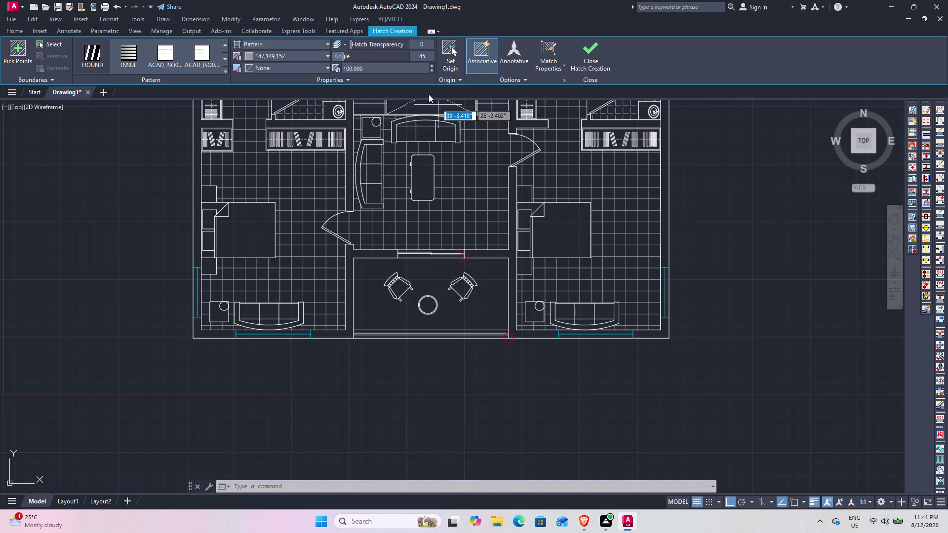
Set hatch angle 0 and scale 50, fill the lower middle room, and close Hatch Creation.
click(428, 56)
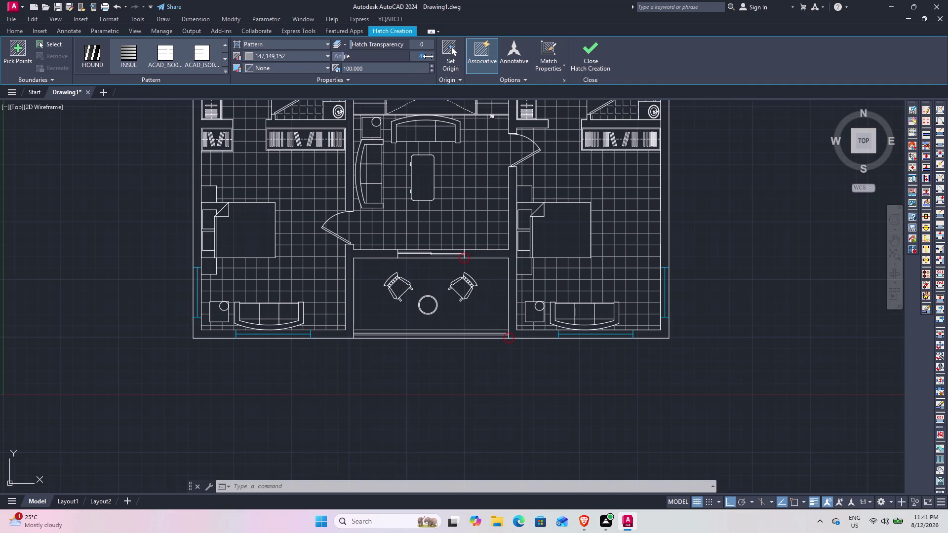
key(0)
key(Return)
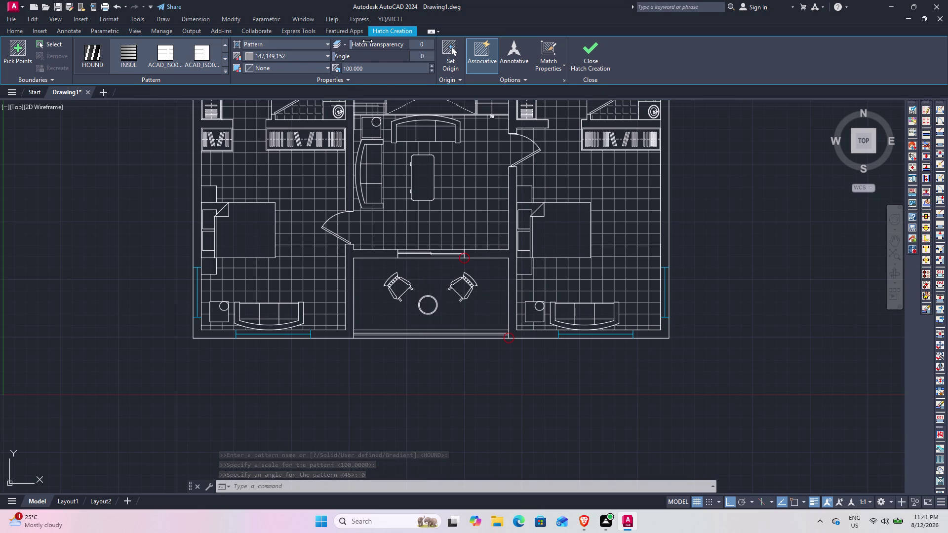
click(380, 67)
text(50)
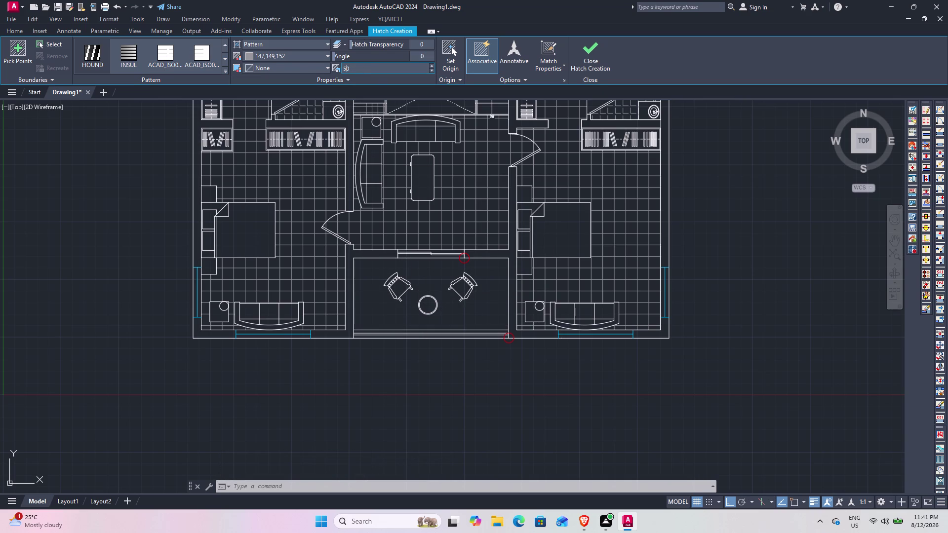
key(Return)
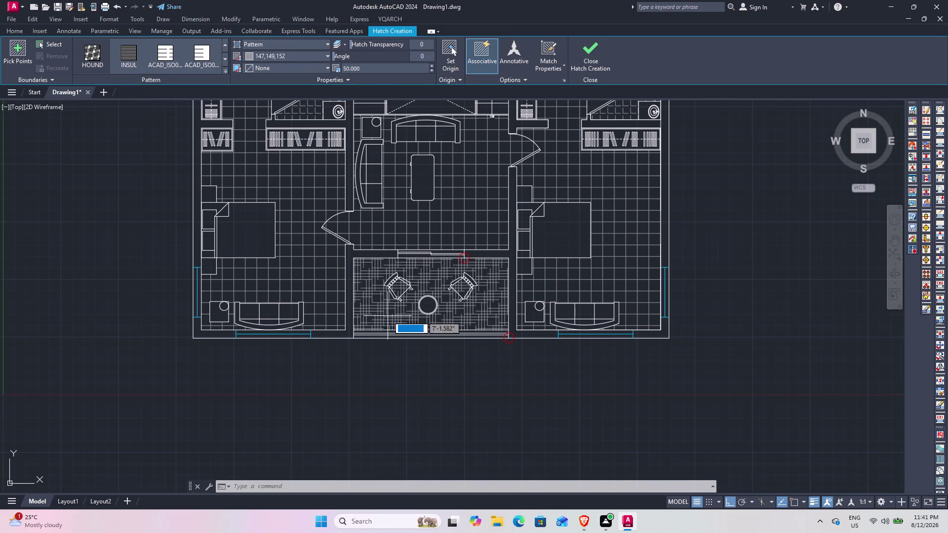
click(388, 316)
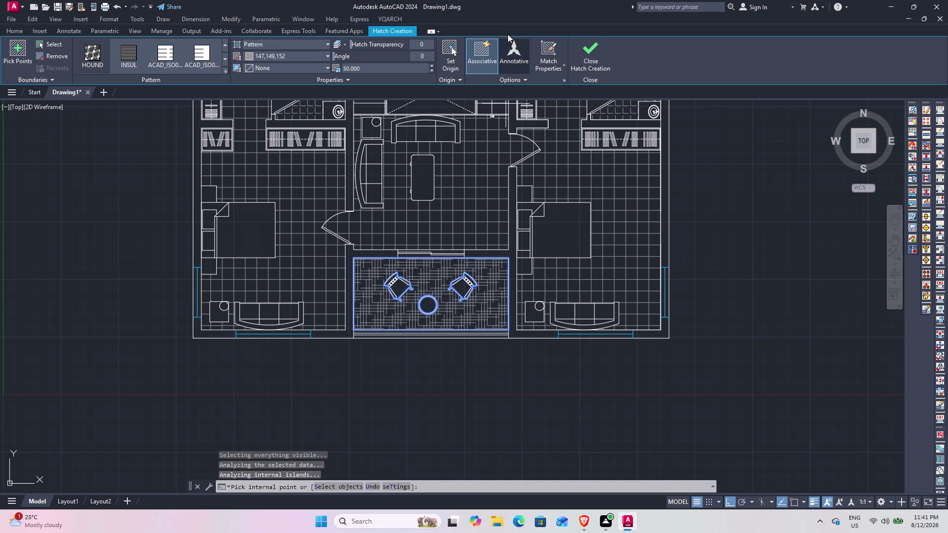
click(601, 51)
scroll(up, 3)
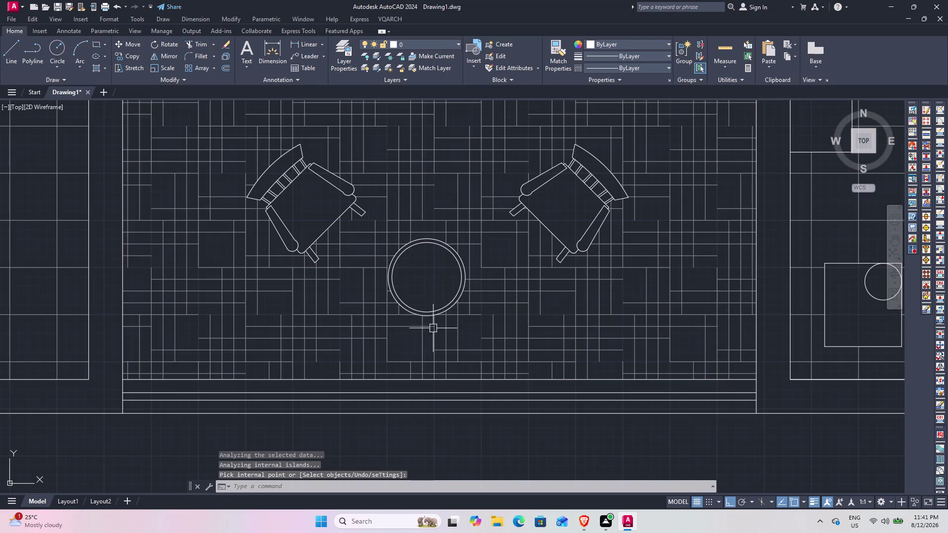
scroll(down, 3)
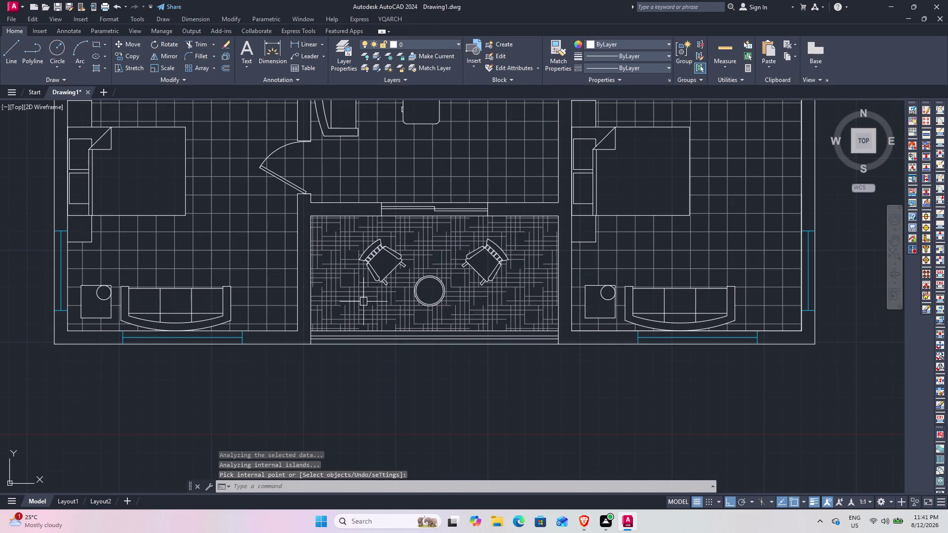
scroll(down, 3)
middle_drag(476, 252, 465, 344)
scroll(up, 3)
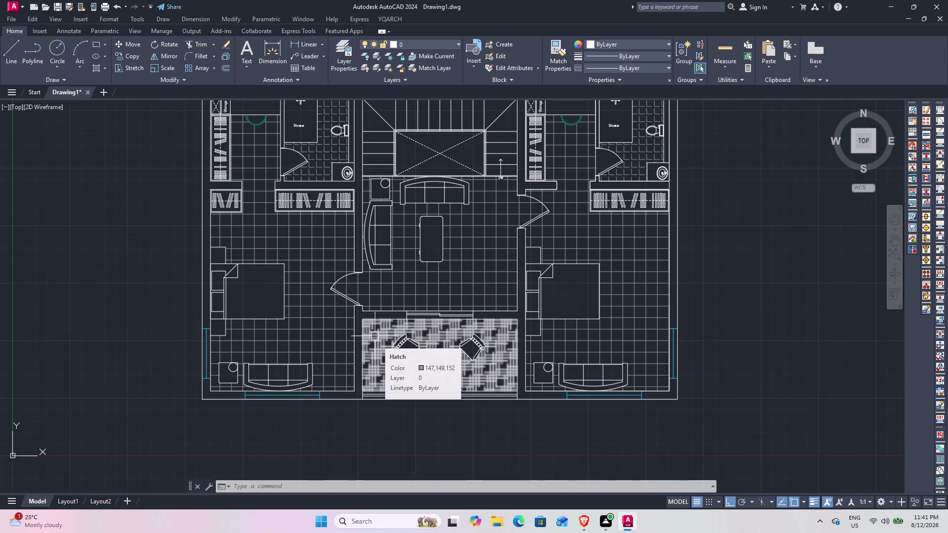
middle_drag(301, 168, 313, 211)
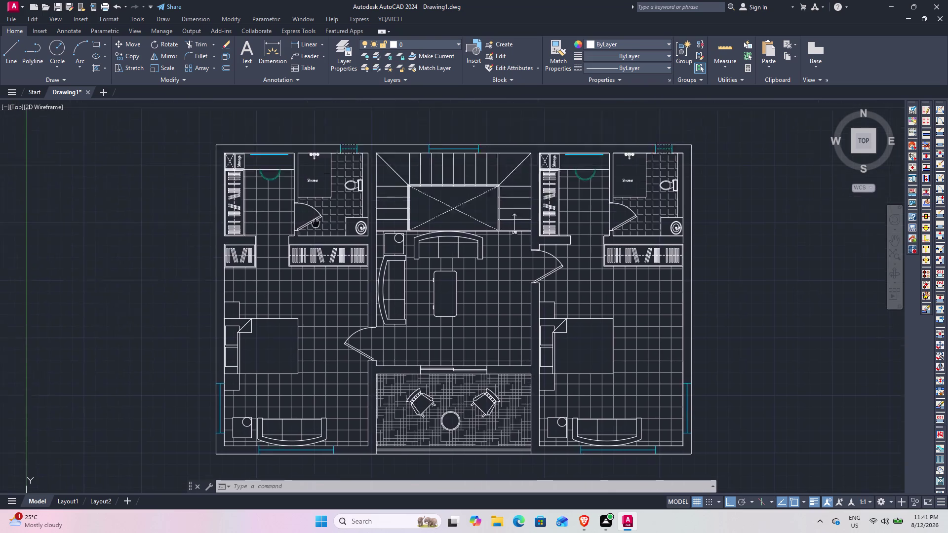
middle_drag(313, 211, 337, 283)
scroll(up, 3)
scroll(up, 3)
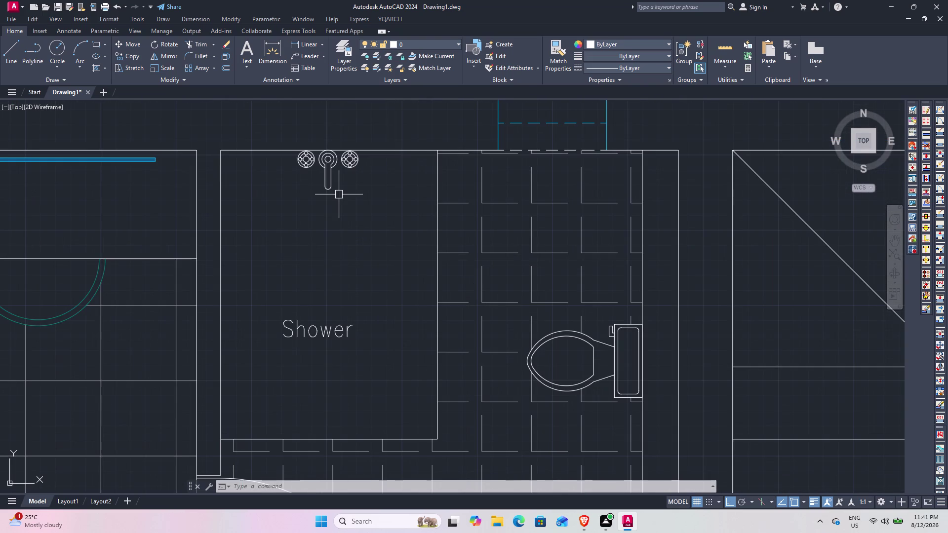
click(324, 175)
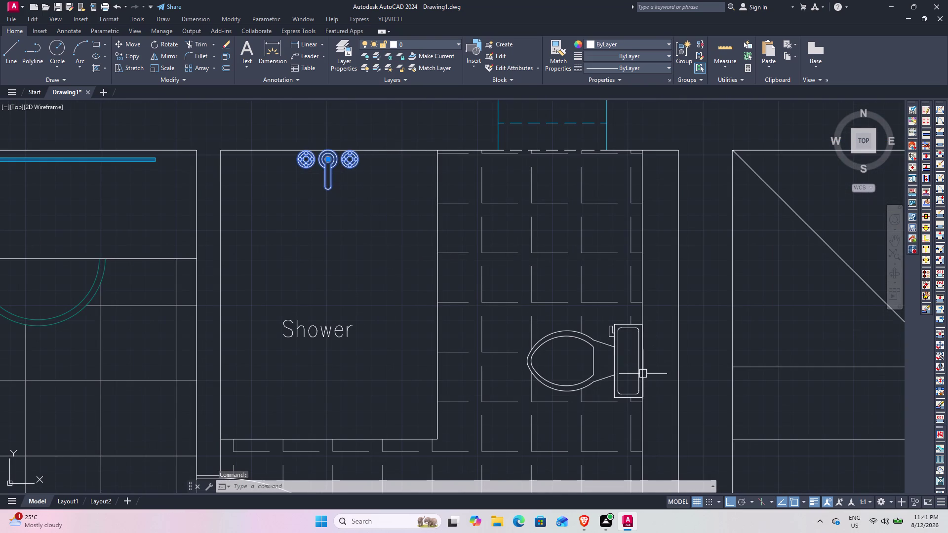
Select the toilet, washbasin counter, bathroom door and storage partition line, then clear the selection.
click(612, 373)
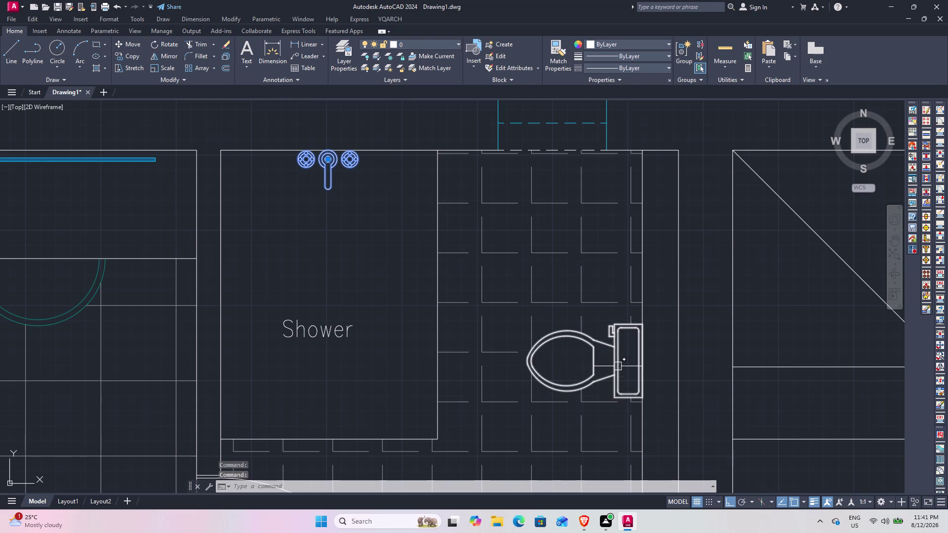
click(618, 367)
click(617, 366)
scroll(down, 3)
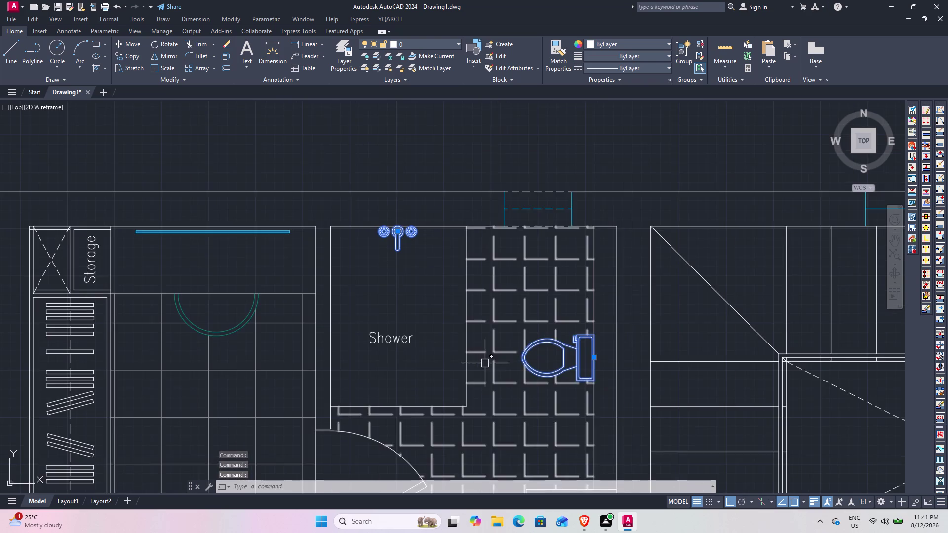
middle_drag(430, 370, 425, 281)
middle_drag(425, 286, 388, 214)
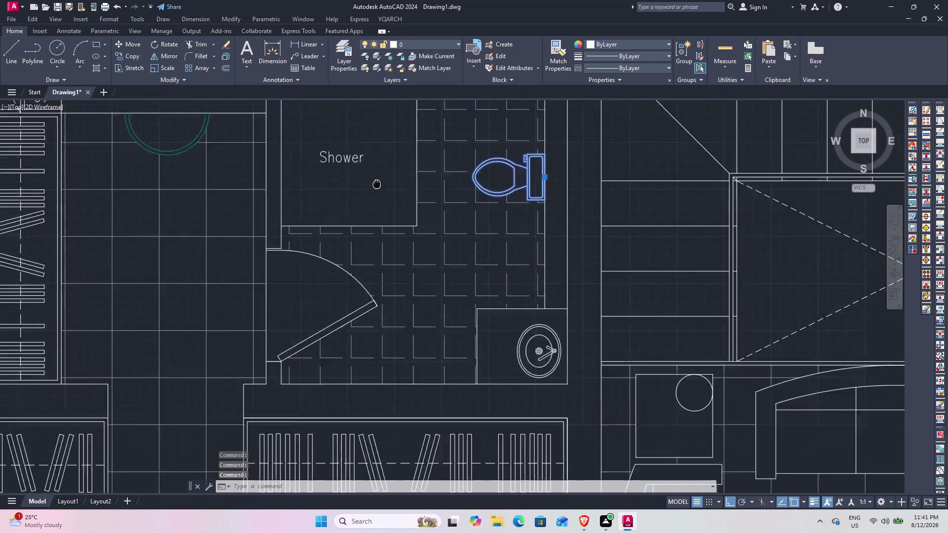
middle_drag(388, 214, 346, 134)
click(464, 248)
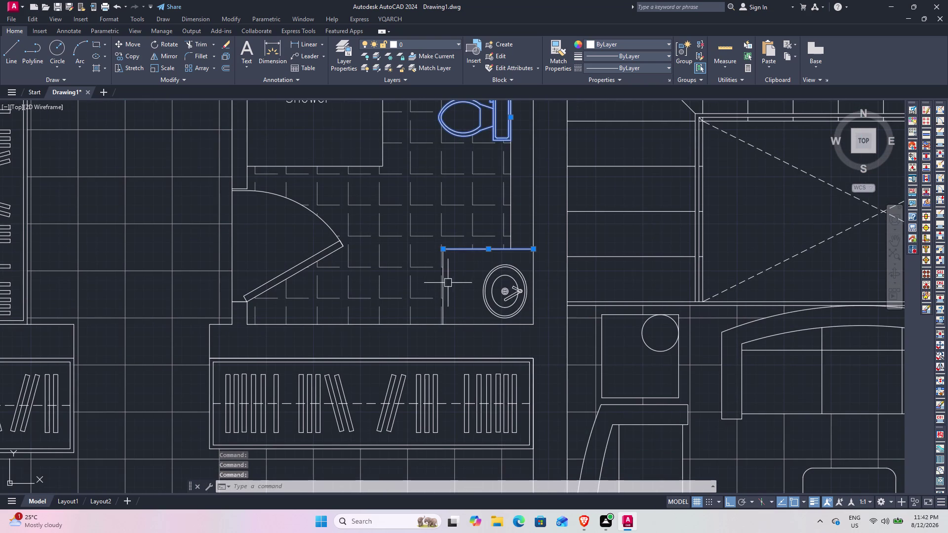
click(445, 285)
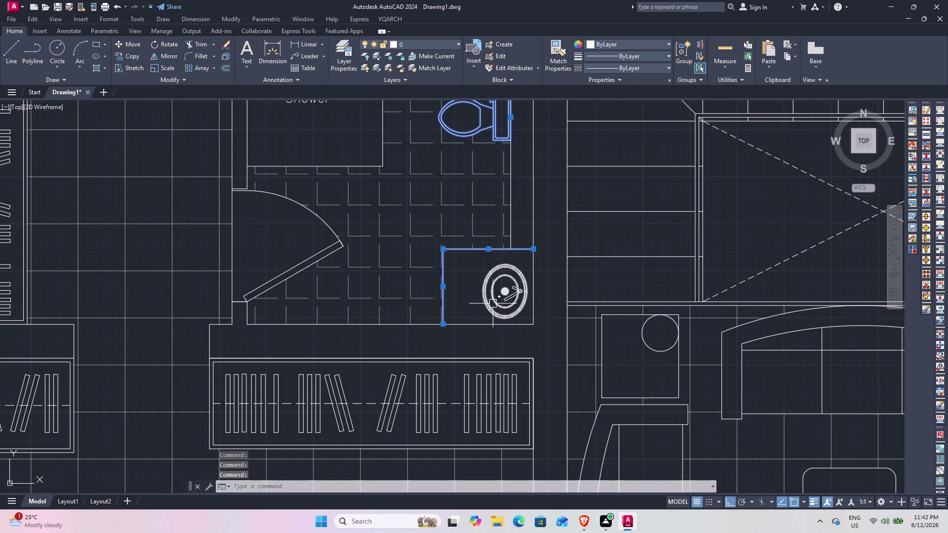
click(500, 317)
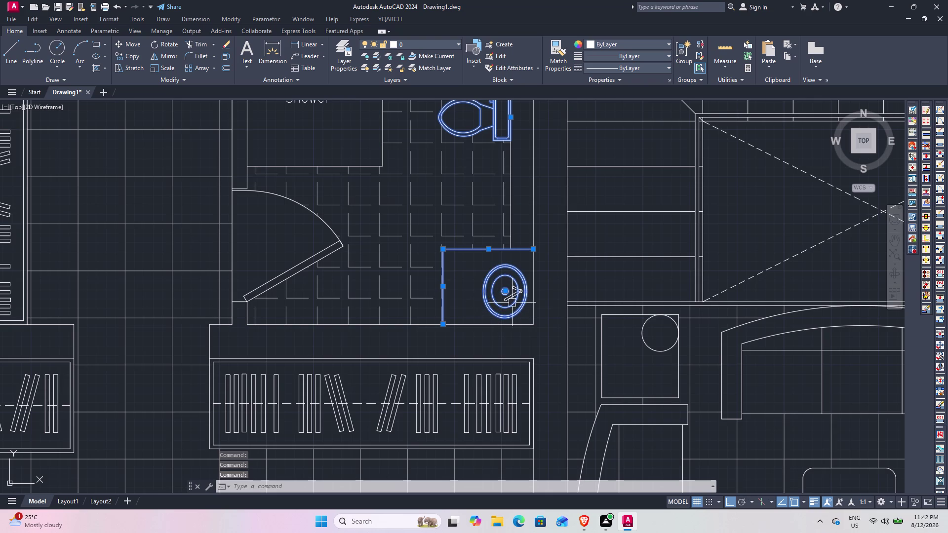
click(516, 291)
click(293, 266)
middle_drag(262, 267, 432, 290)
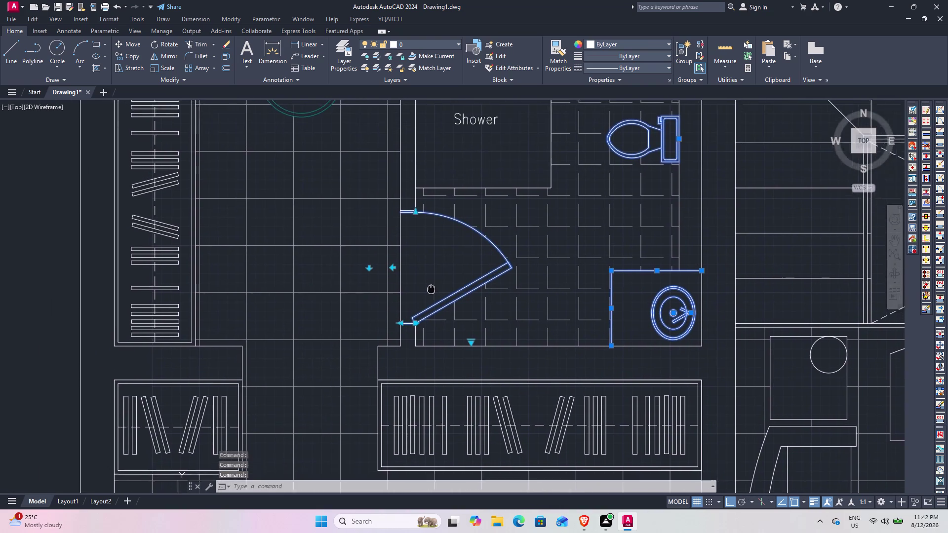
middle_drag(432, 289, 545, 340)
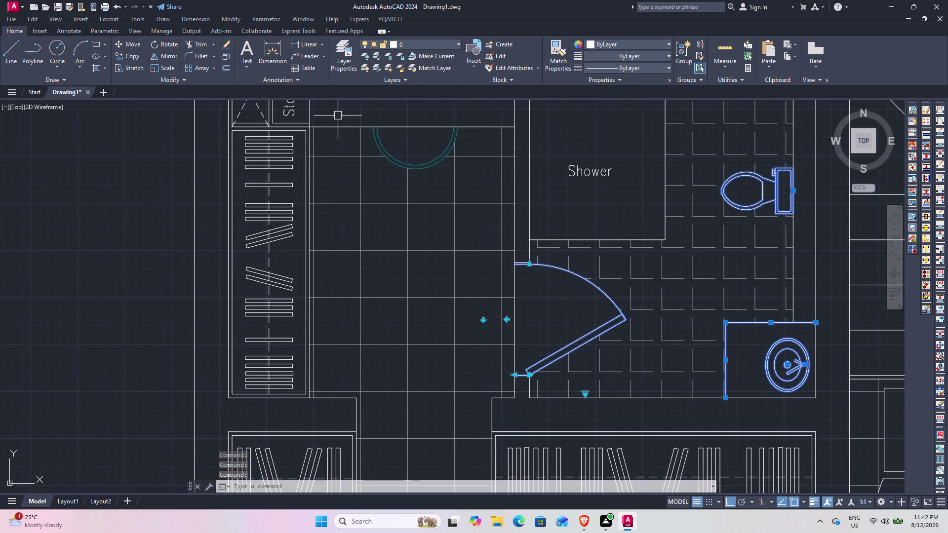
click(343, 126)
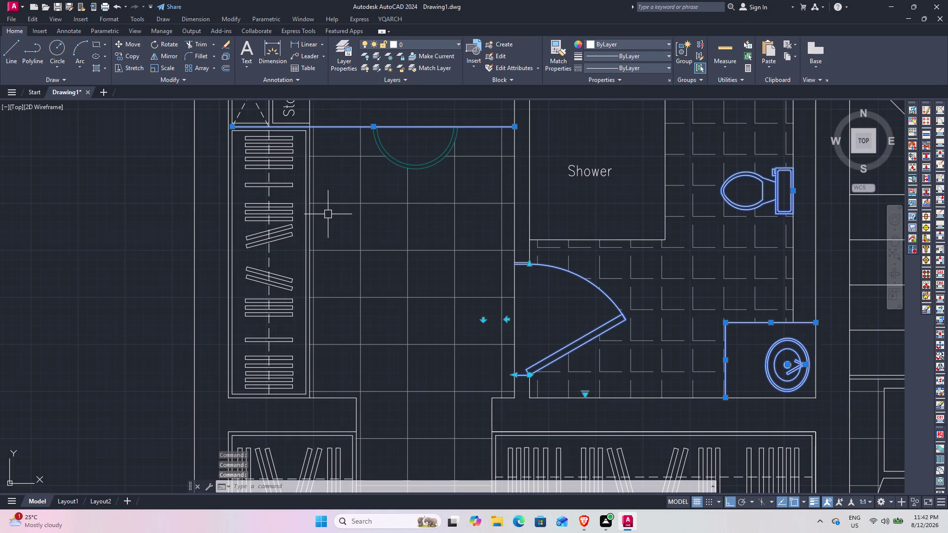
middle_drag(308, 138, 314, 242)
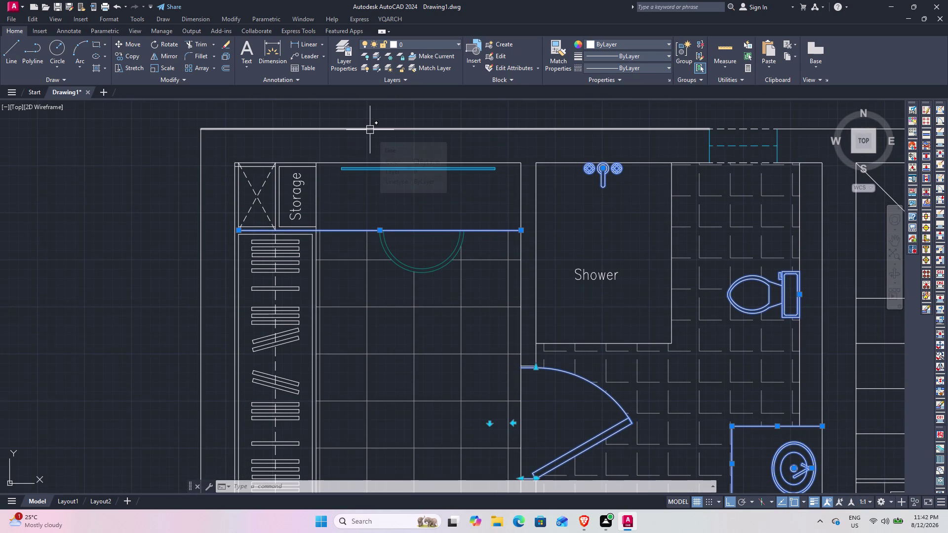
key(Escape)
Select the bathroom's right wall, washbasin, counter, door and the wall around the sink.
middle_drag(835, 220, 773, 196)
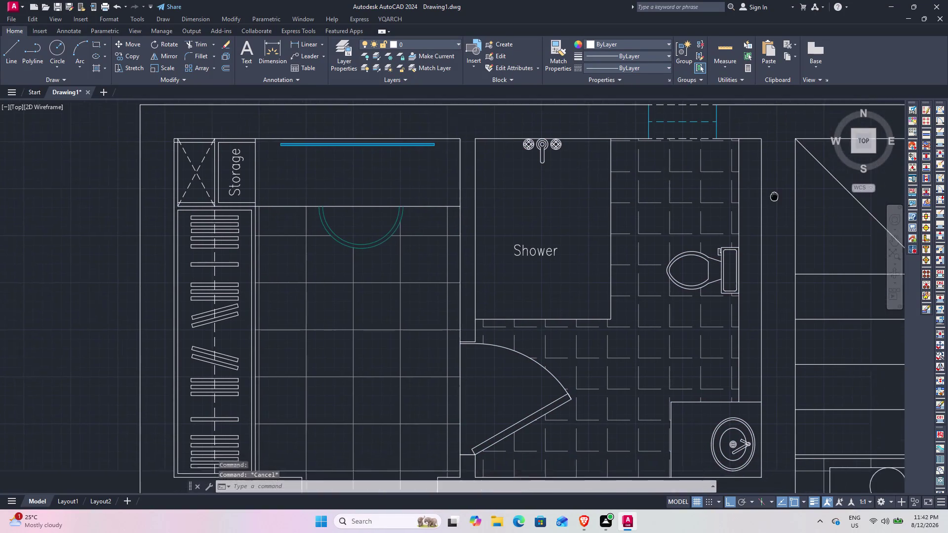
middle_drag(772, 196, 727, 210)
click(694, 195)
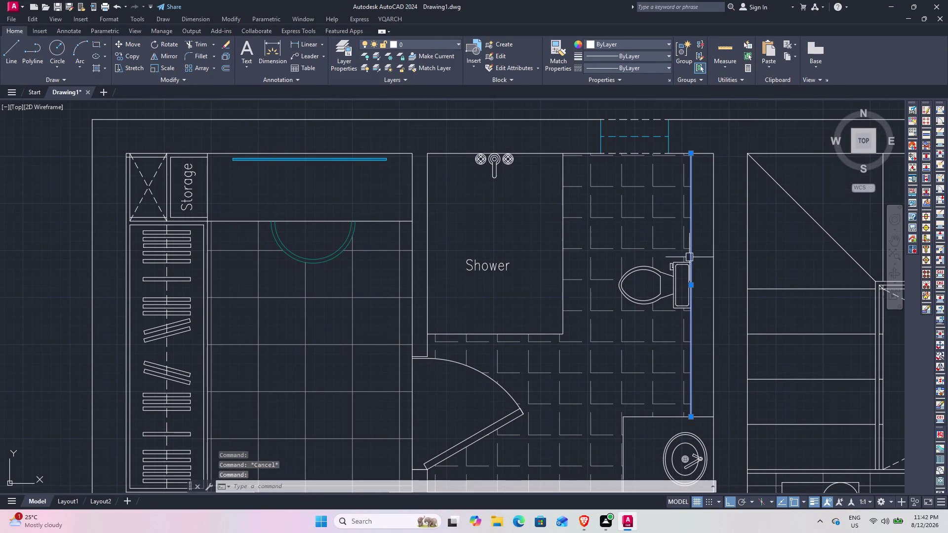
middle_drag(675, 267, 651, 172)
click(465, 338)
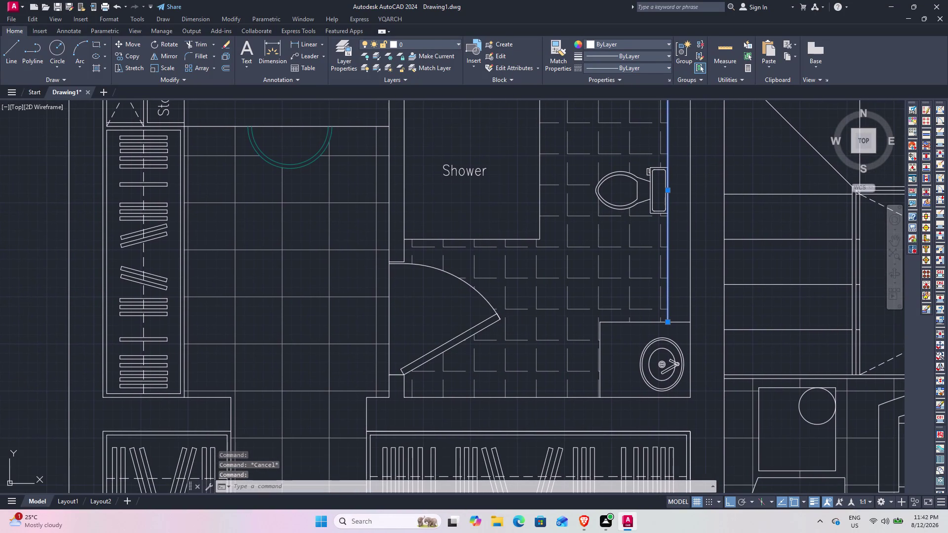
scroll(up, 3)
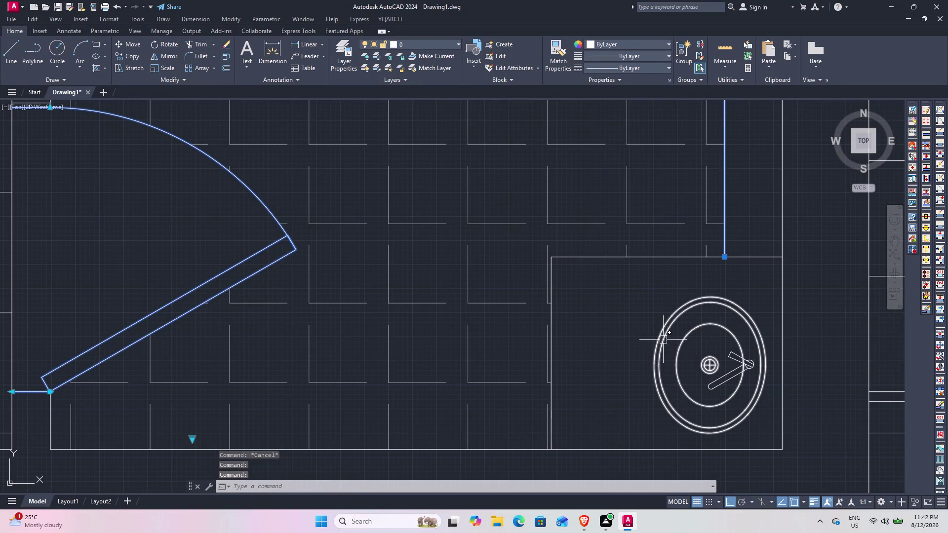
click(661, 333)
click(651, 253)
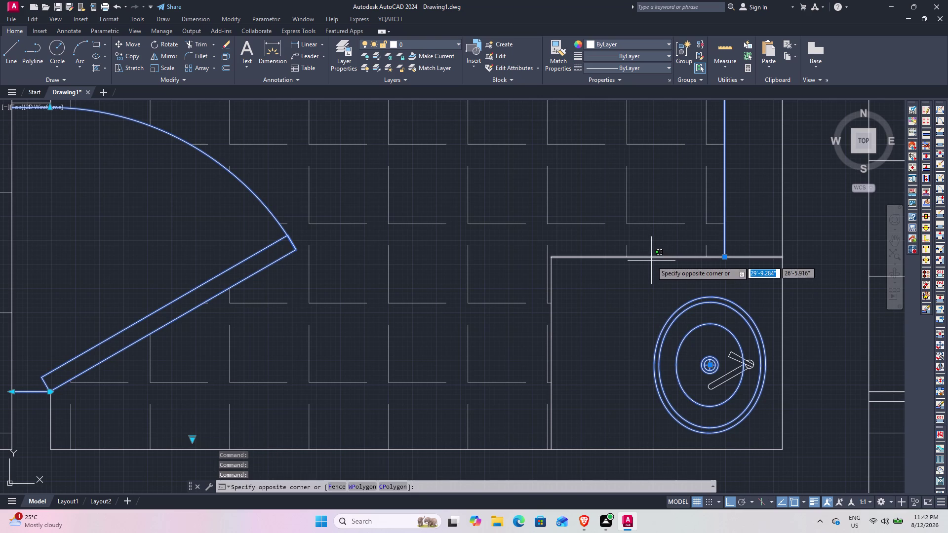
click(651, 261)
click(551, 313)
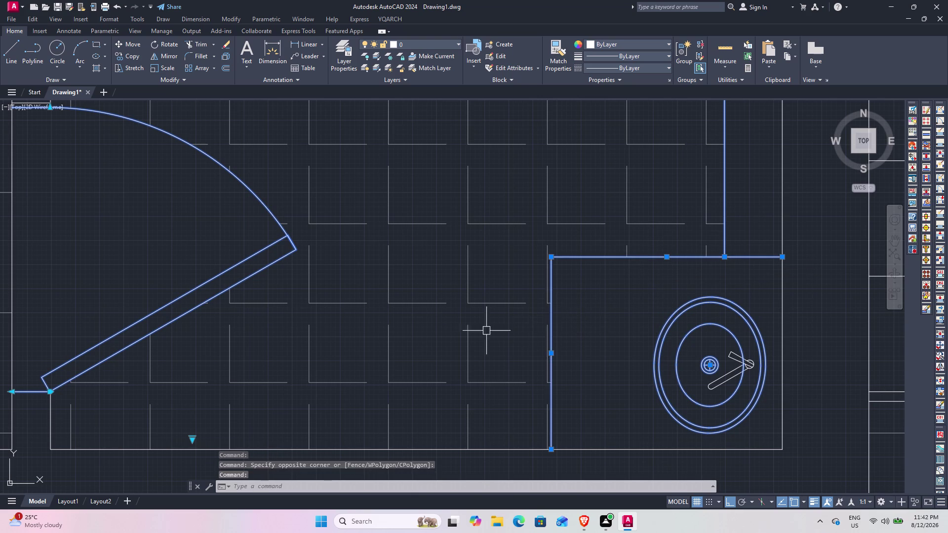
scroll(down, 3)
Add the right, left and tall wardrobes and the wall line below Storage.
middle_drag(359, 333, 581, 261)
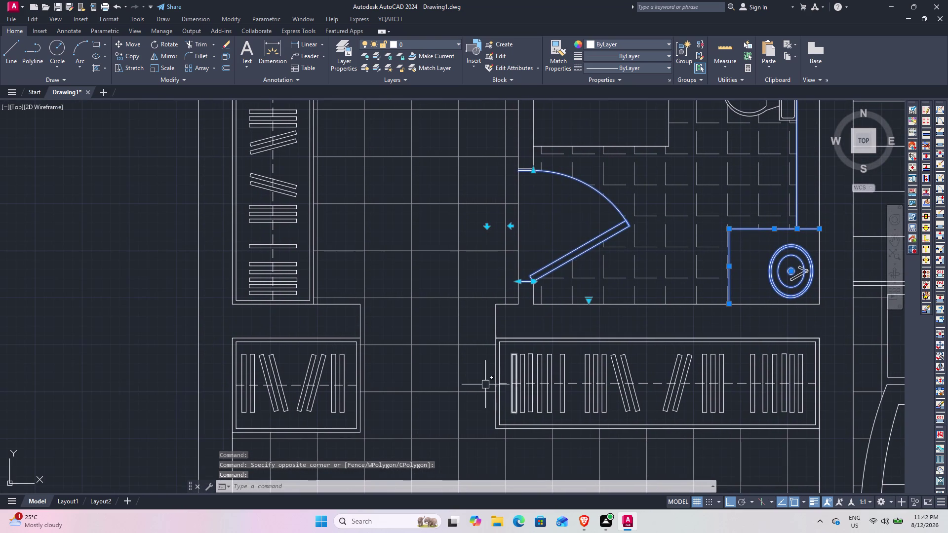
click(494, 371)
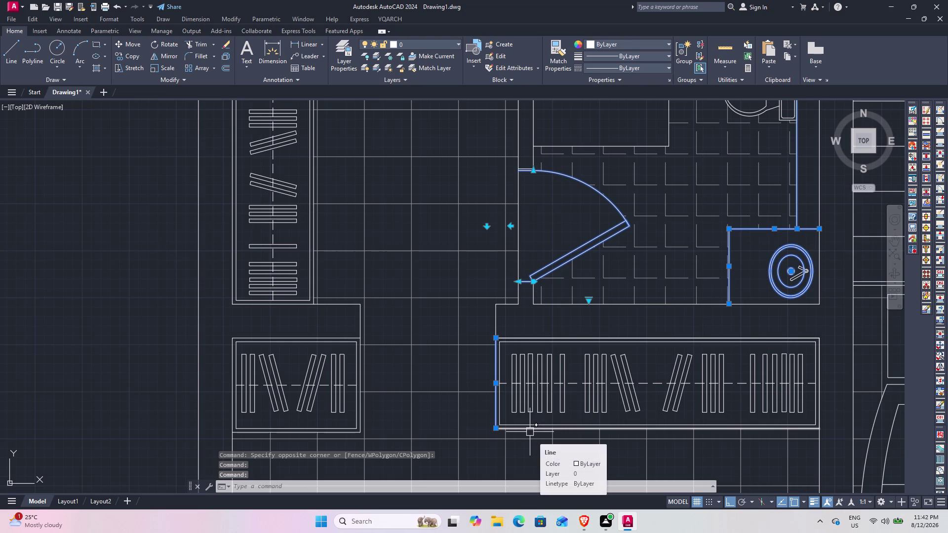
click(529, 430)
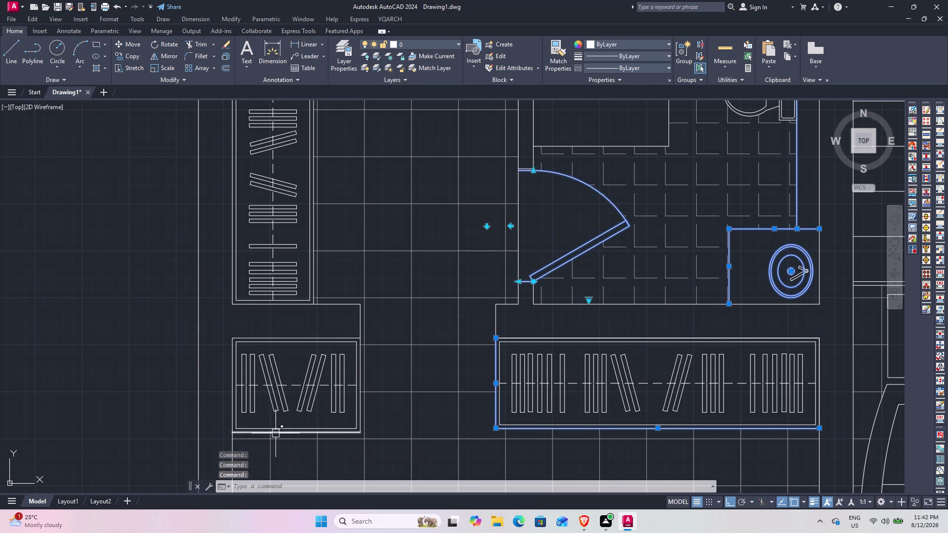
click(321, 432)
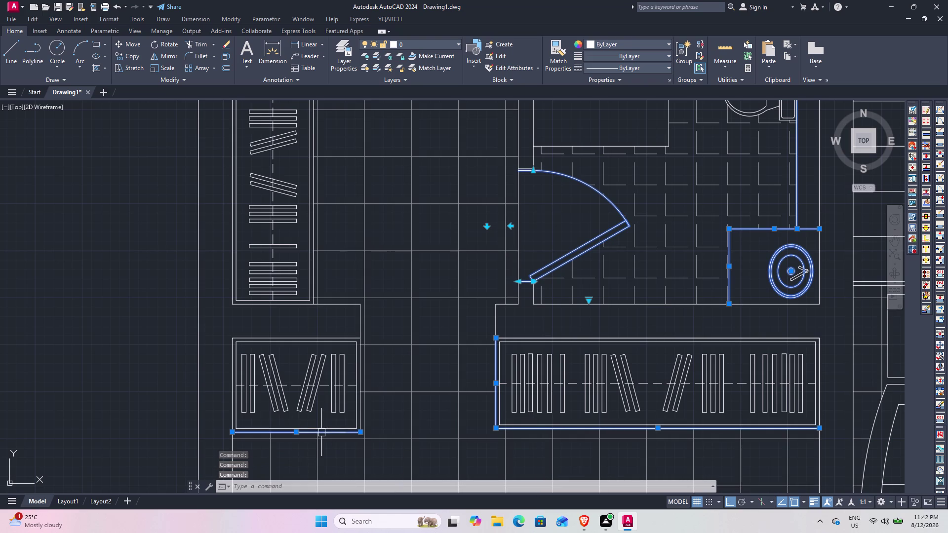
click(361, 402)
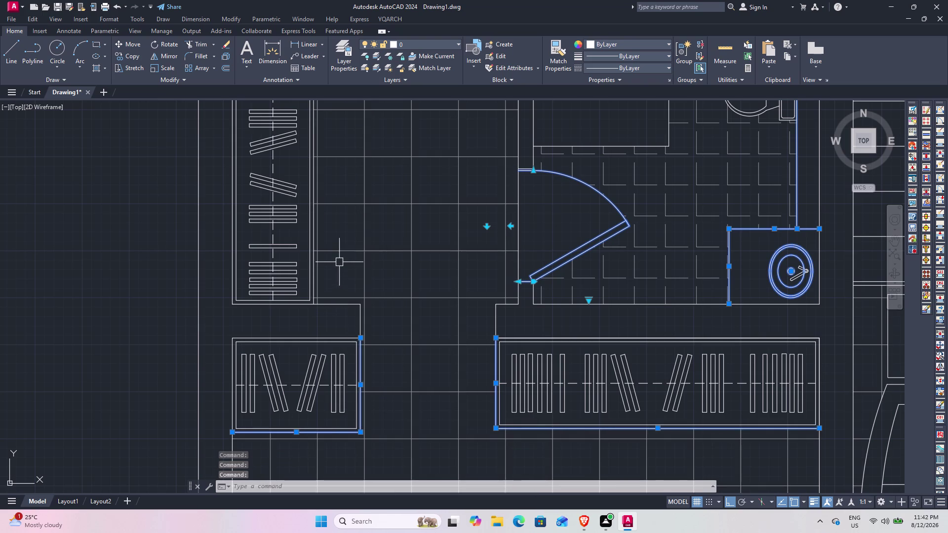
click(315, 249)
scroll(down, 3)
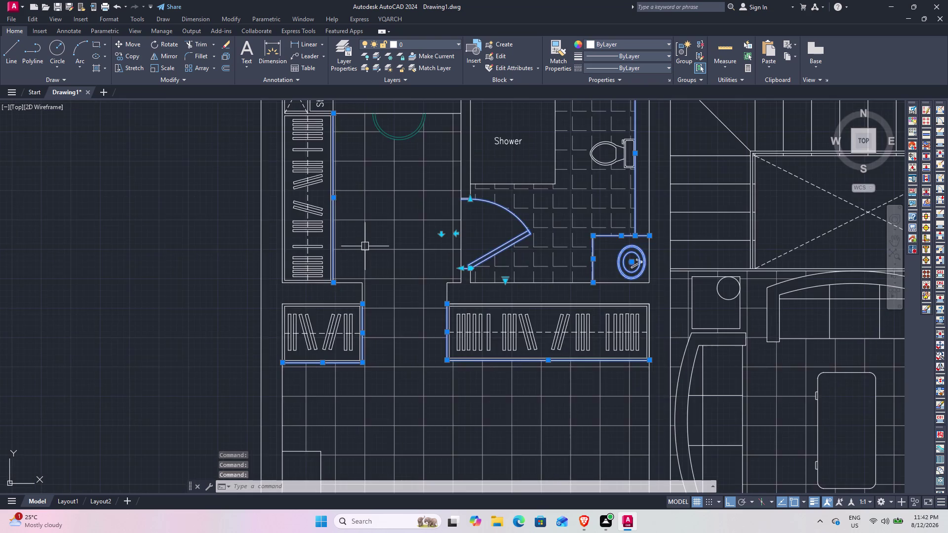
middle_drag(367, 221, 368, 378)
scroll(up, 3)
click(364, 259)
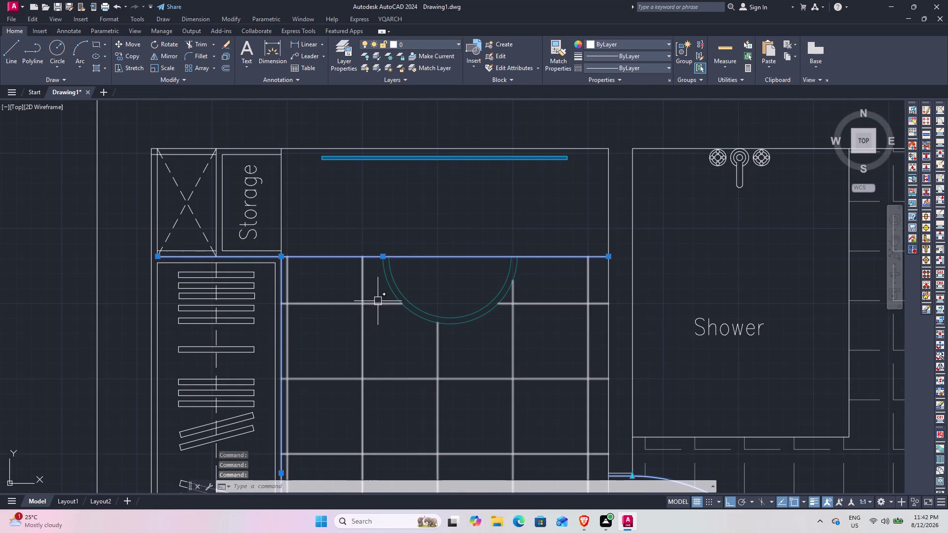
scroll(down, 3)
Add the bed, bedroom door, sofa and side-table lamp to the selection.
middle_drag(401, 356, 397, 123)
middle_drag(452, 379, 430, 244)
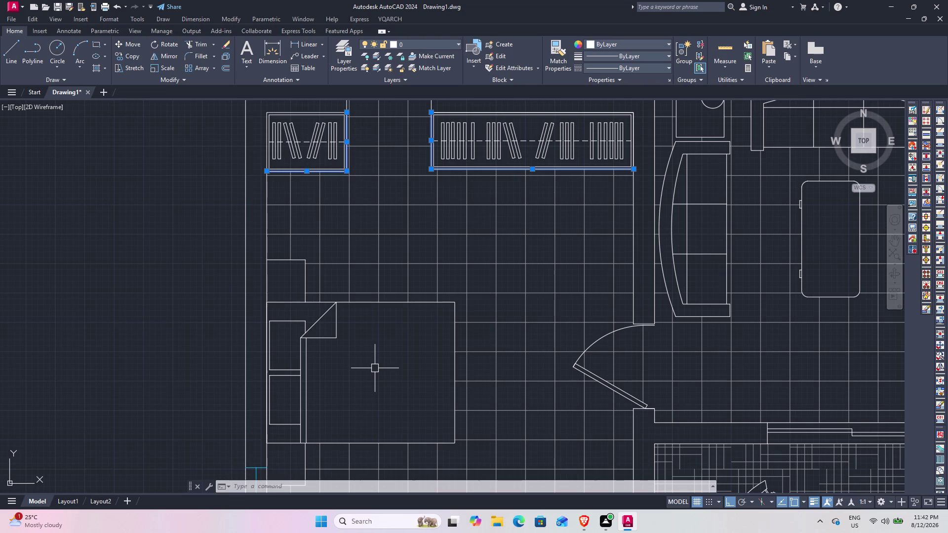
click(431, 302)
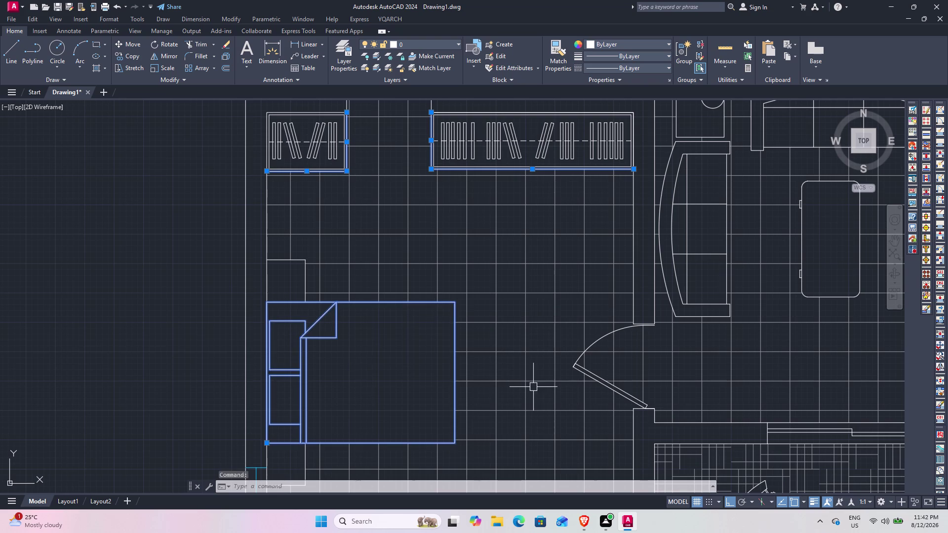
middle_drag(531, 388, 481, 283)
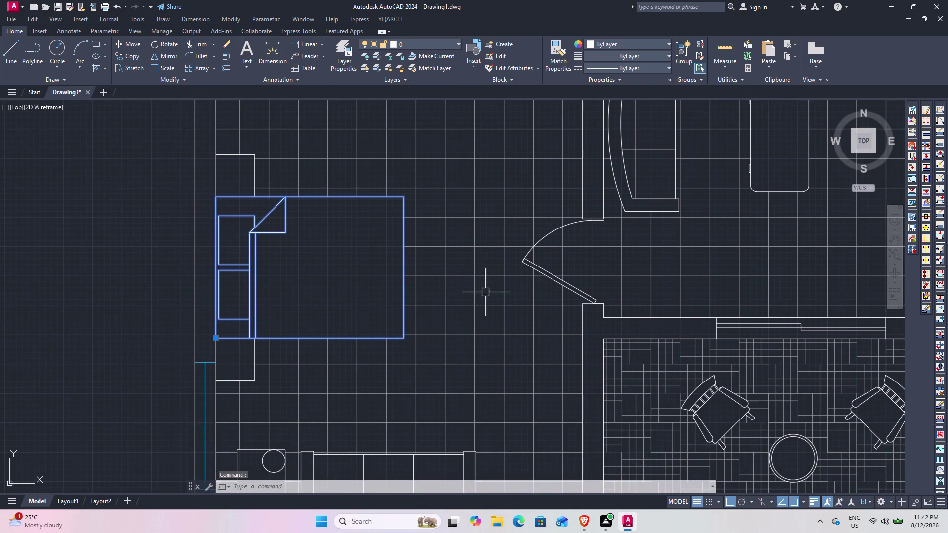
click(569, 292)
middle_drag(462, 368, 461, 266)
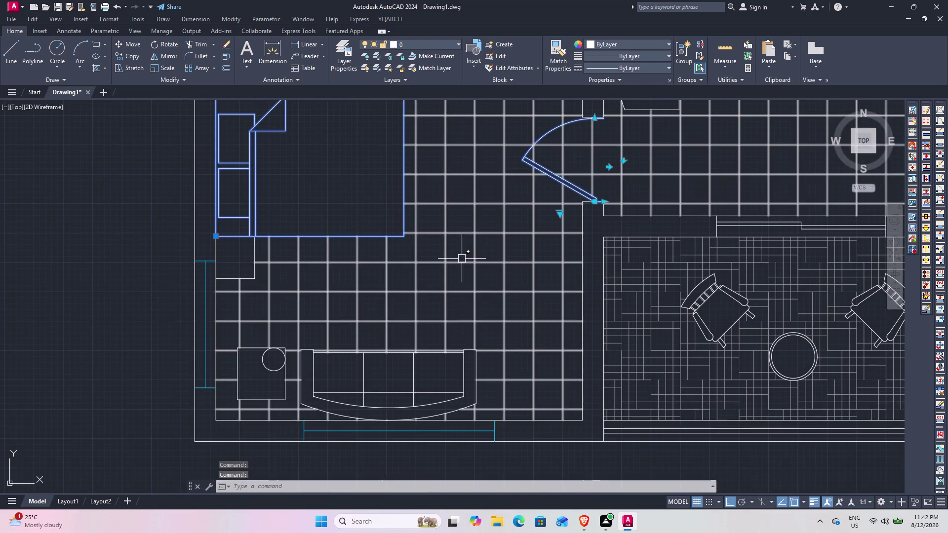
middle_drag(410, 356, 428, 289)
click(431, 287)
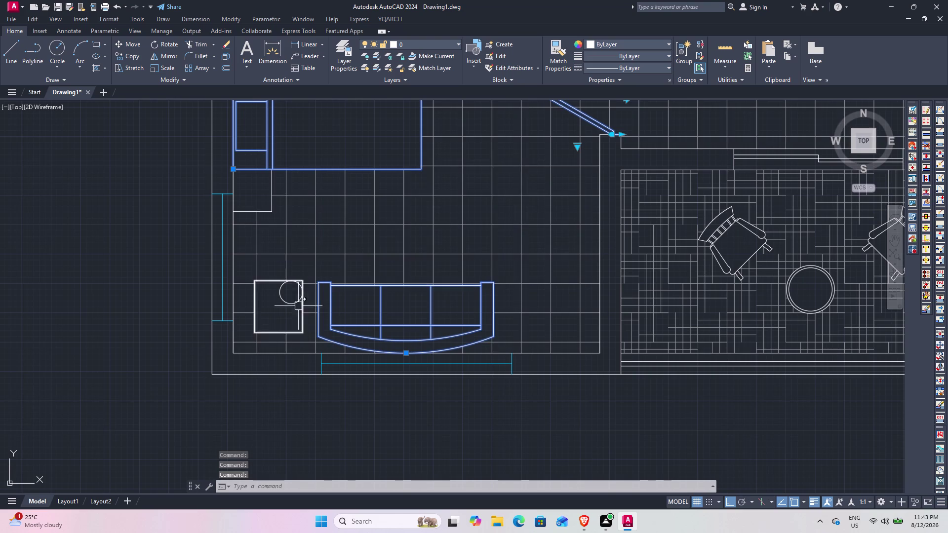
click(293, 303)
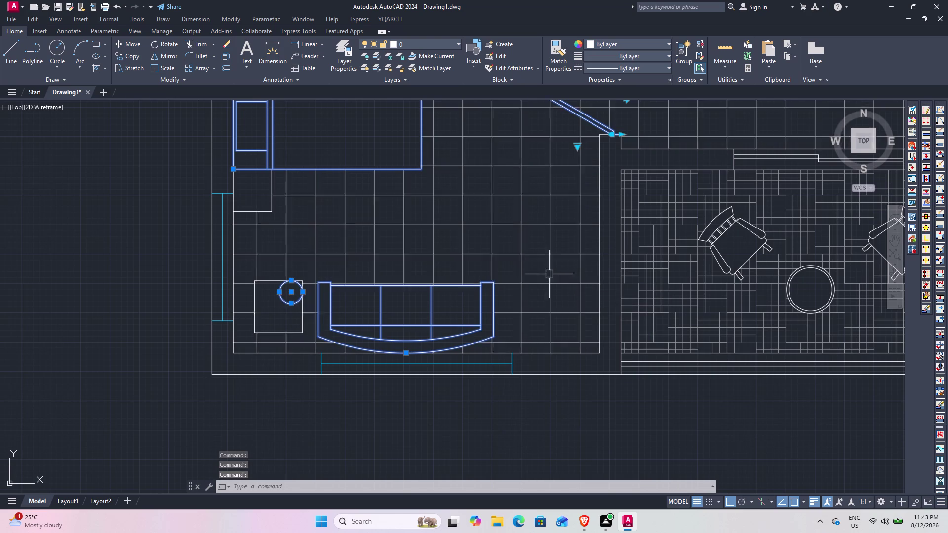
Add the curved sofa, second lamp, both armchairs, second bed and upper sofa.
middle_drag(519, 287, 282, 444)
middle_drag(422, 243, 357, 411)
click(363, 369)
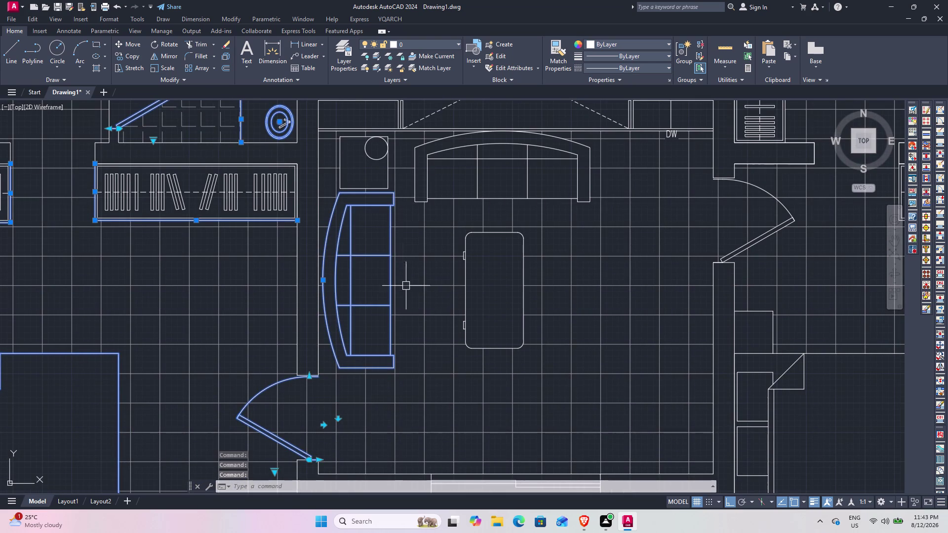
click(377, 161)
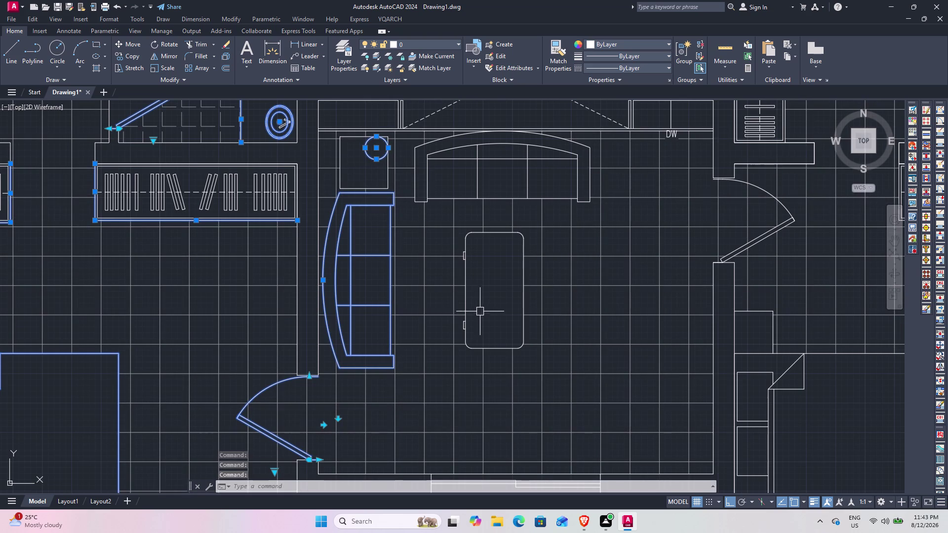
click(481, 197)
middle_drag(518, 348, 497, 221)
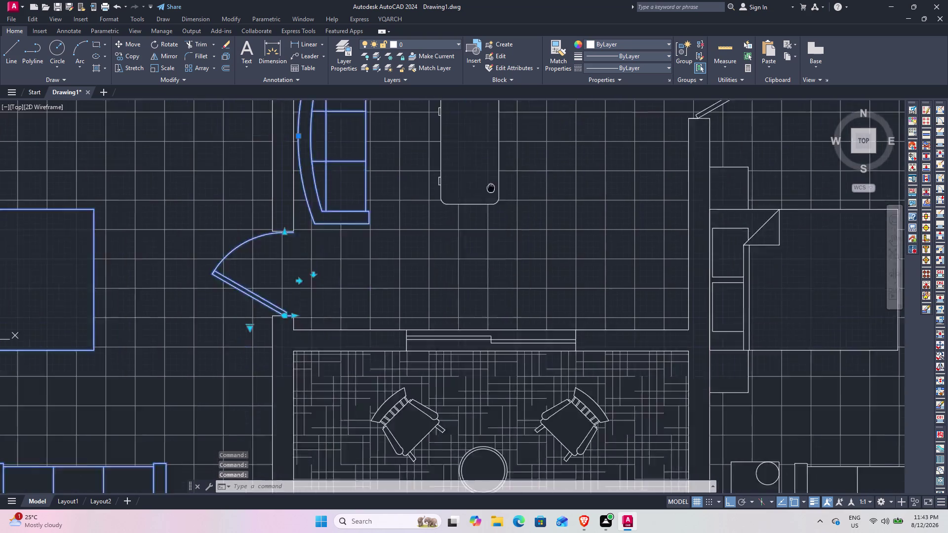
middle_drag(497, 222, 469, 86)
click(536, 325)
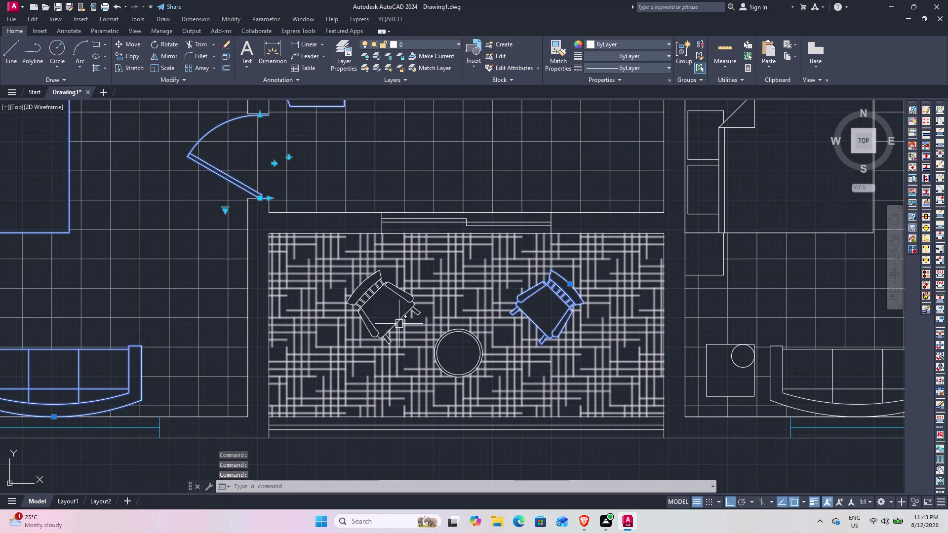
click(398, 322)
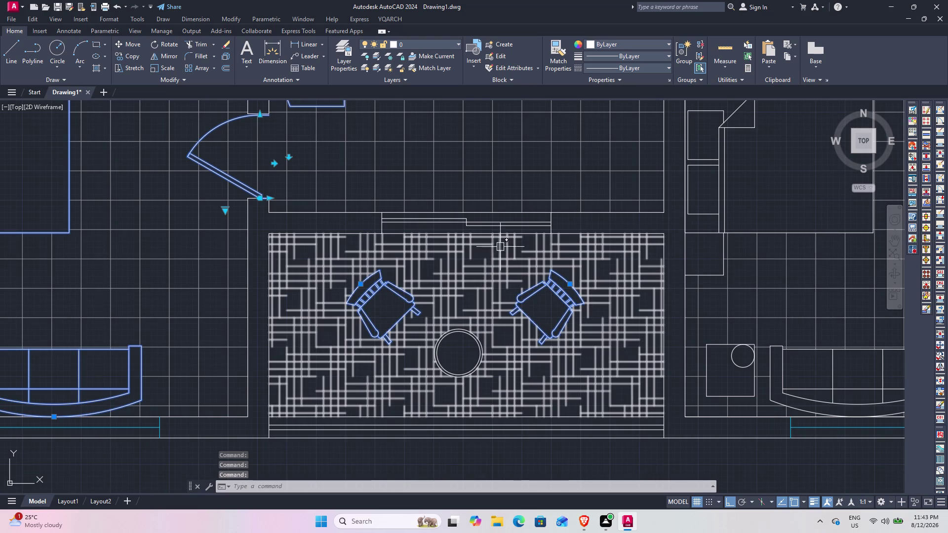
middle_drag(499, 242, 268, 411)
click(506, 403)
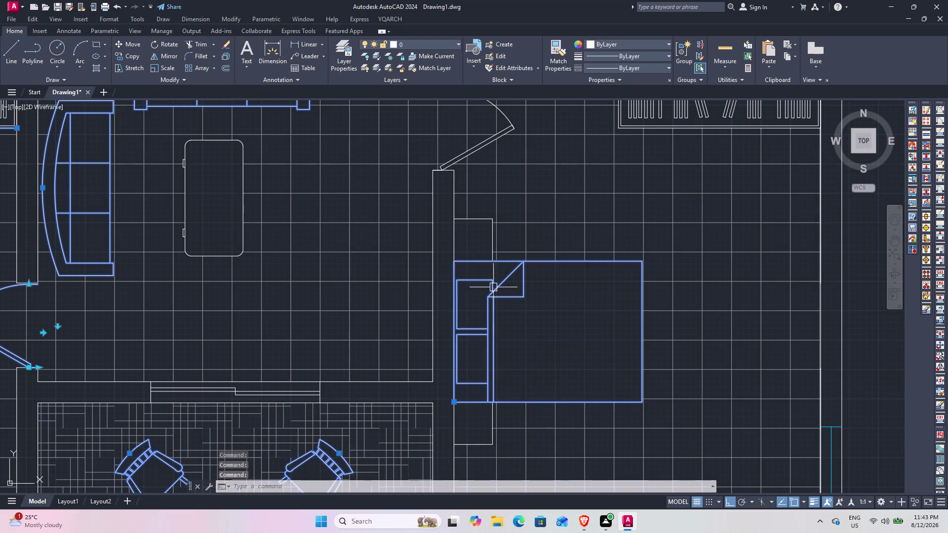
middle_drag(487, 273, 423, 439)
click(423, 304)
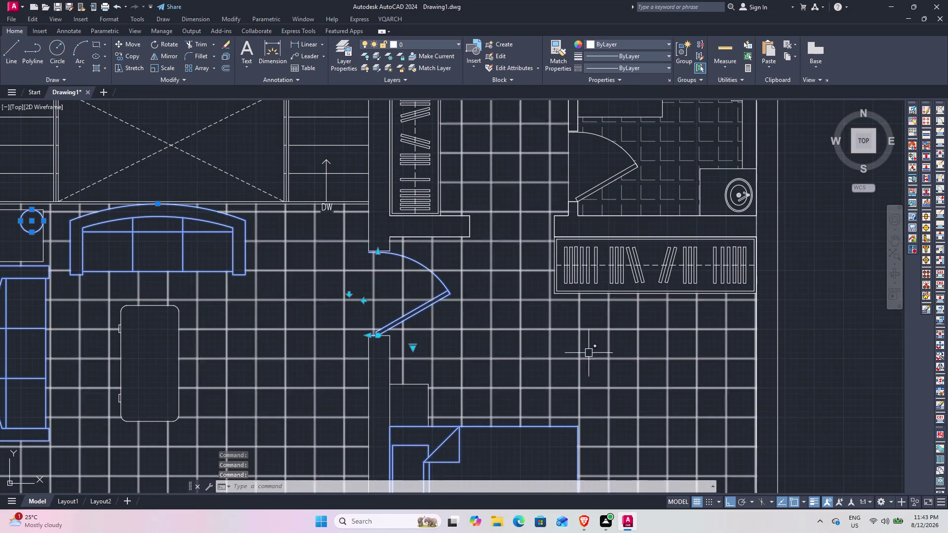
Add the second unit's wardrobe edges, bathroom door, tall wardrobe and wall below Storage.
scroll(up, 3)
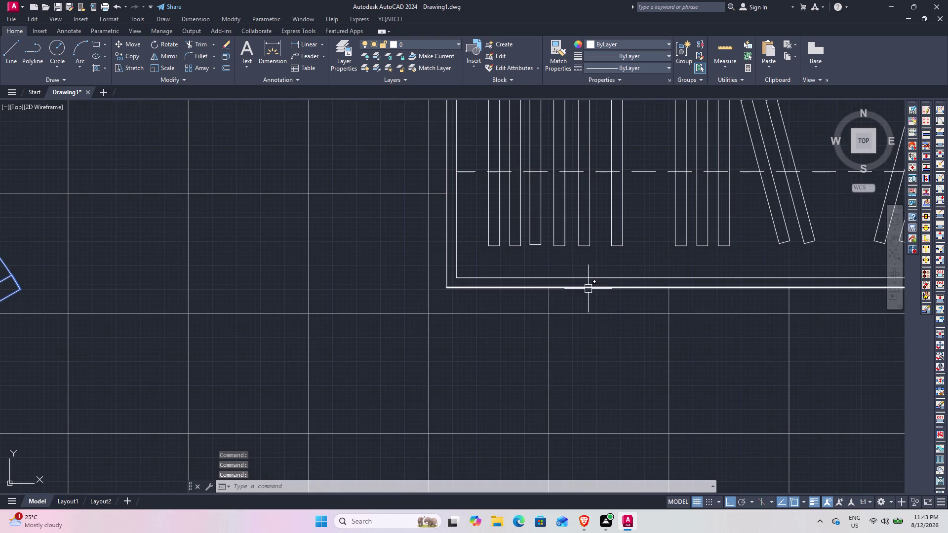
click(588, 289)
click(450, 248)
middle_drag(513, 224, 403, 338)
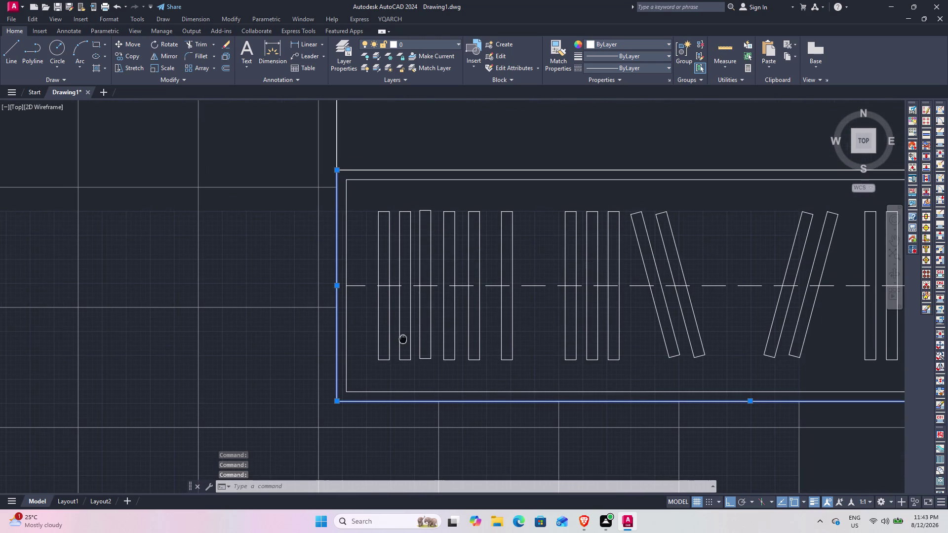
scroll(down, 3)
scroll(down, 3)
middle_drag(444, 294, 410, 416)
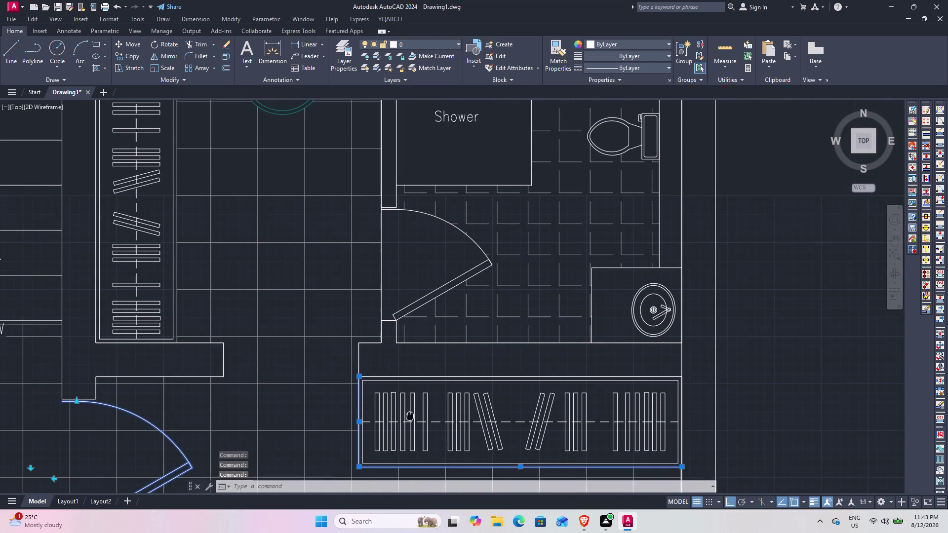
middle_drag(410, 416, 410, 417)
click(433, 298)
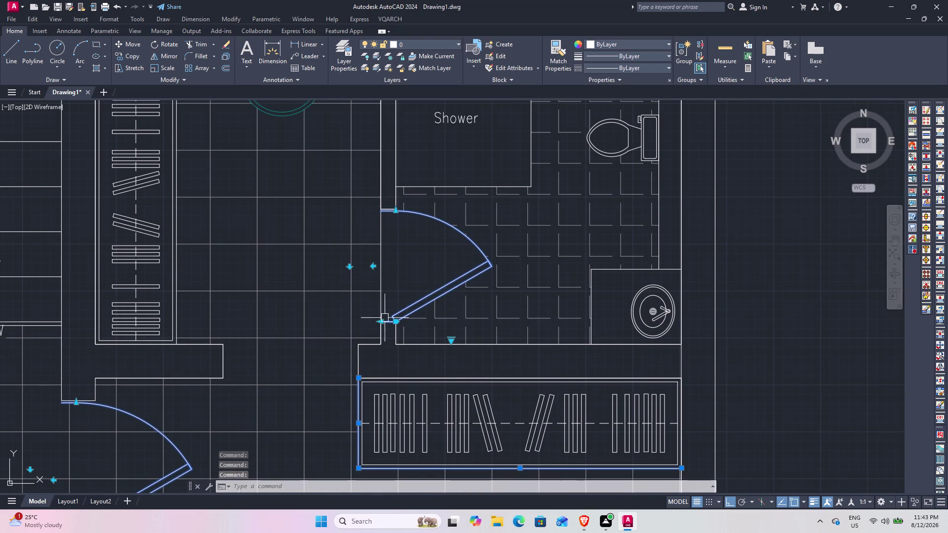
scroll(down, 3)
scroll(up, 3)
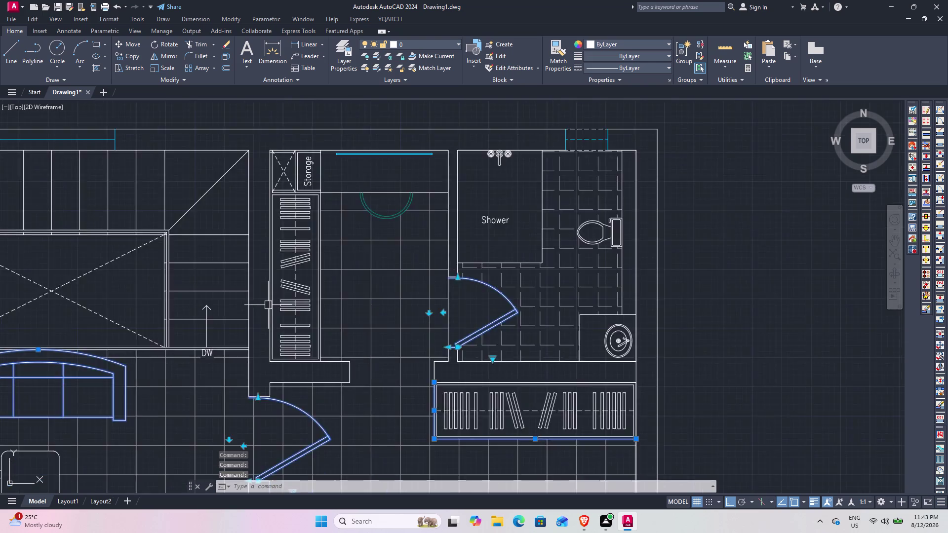
scroll(up, 3)
click(401, 325)
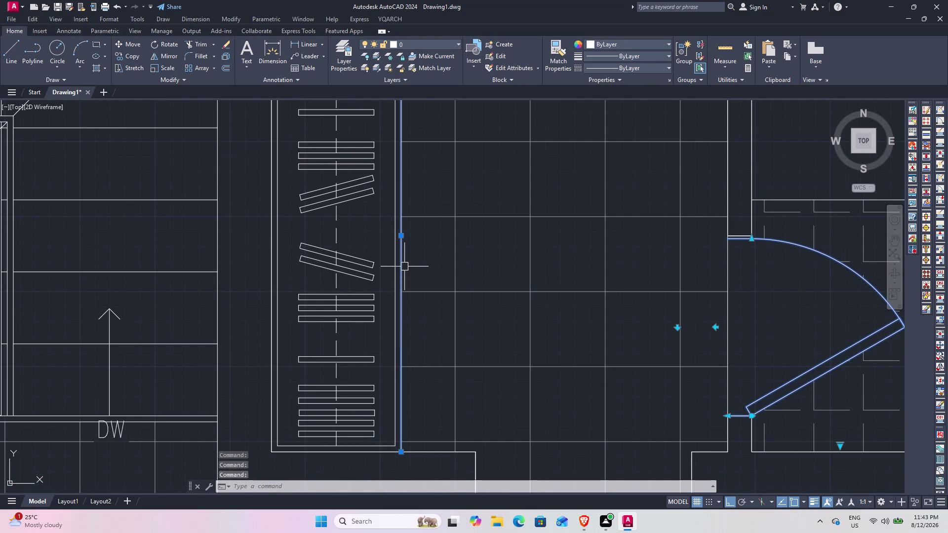
middle_drag(405, 267, 375, 467)
click(351, 220)
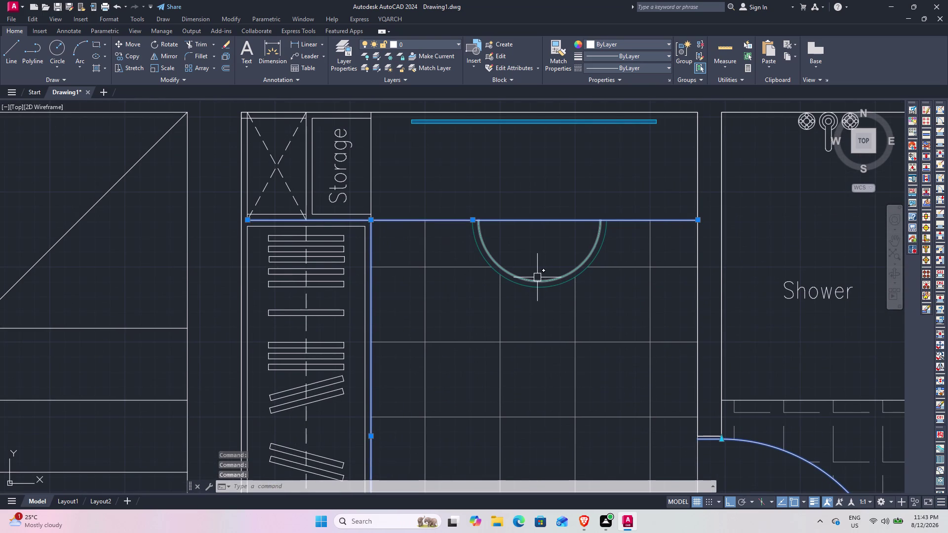
Add the wall beside the toilet, bathroom fixtures and the wardrobe below the bathroom.
scroll(down, 3)
middle_drag(620, 318, 378, 271)
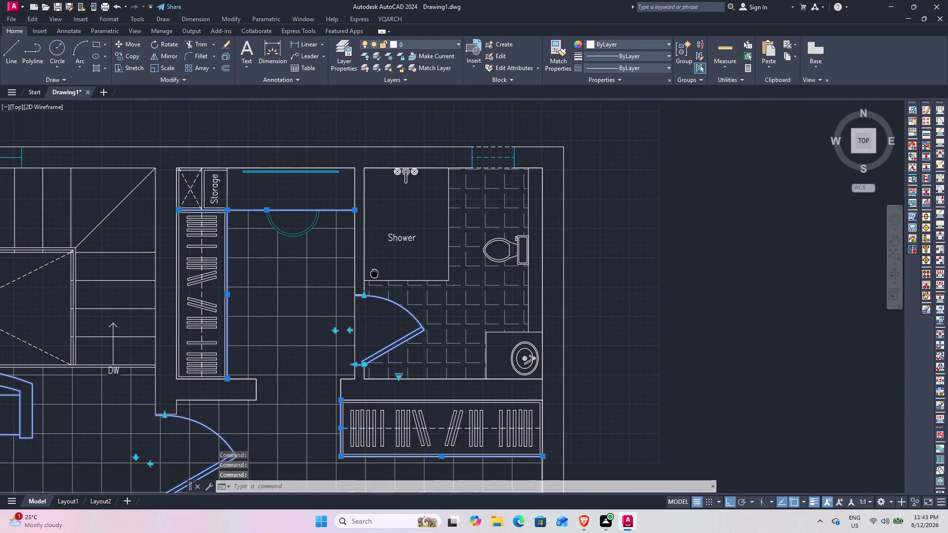
middle_drag(378, 271, 370, 274)
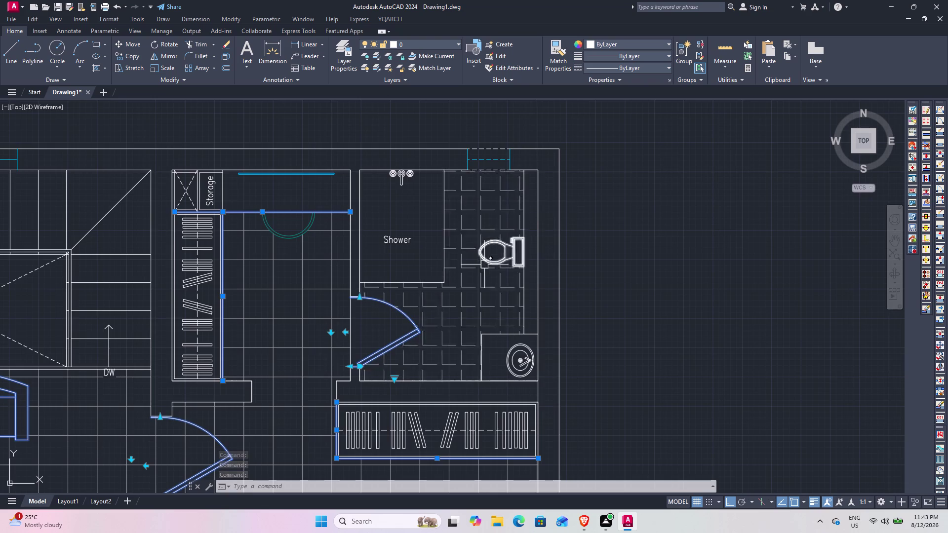
scroll(up, 3)
click(551, 324)
middle_drag(503, 382, 489, 313)
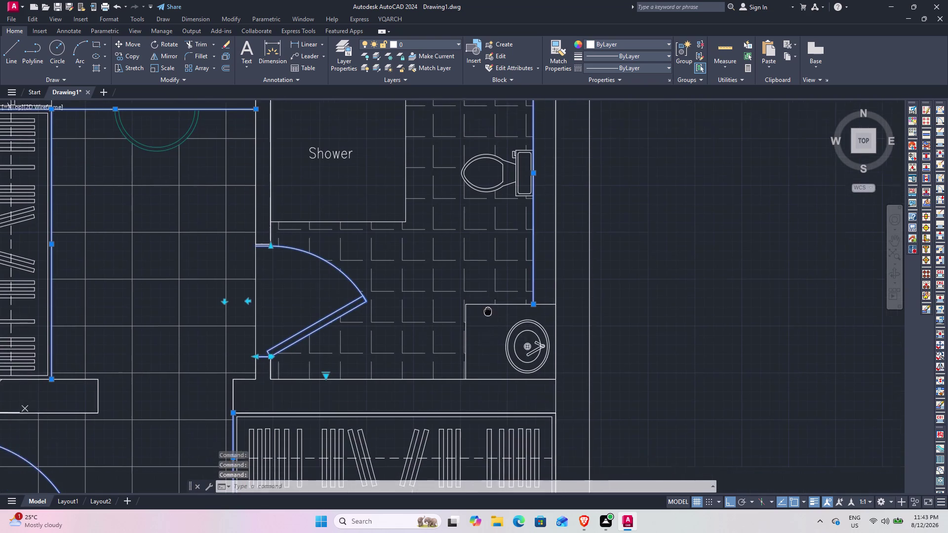
middle_drag(488, 312, 488, 303)
click(467, 344)
click(487, 299)
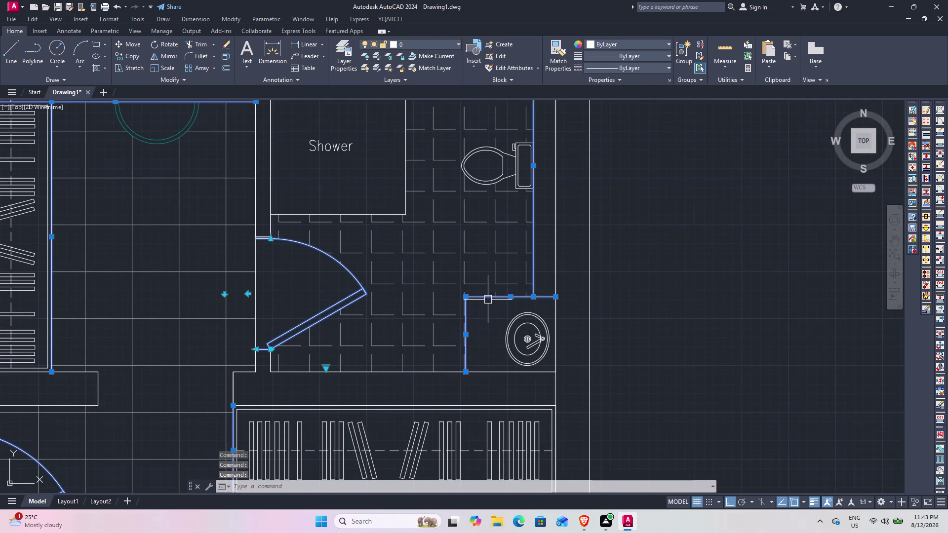
click(510, 347)
middle_drag(452, 364, 503, 219)
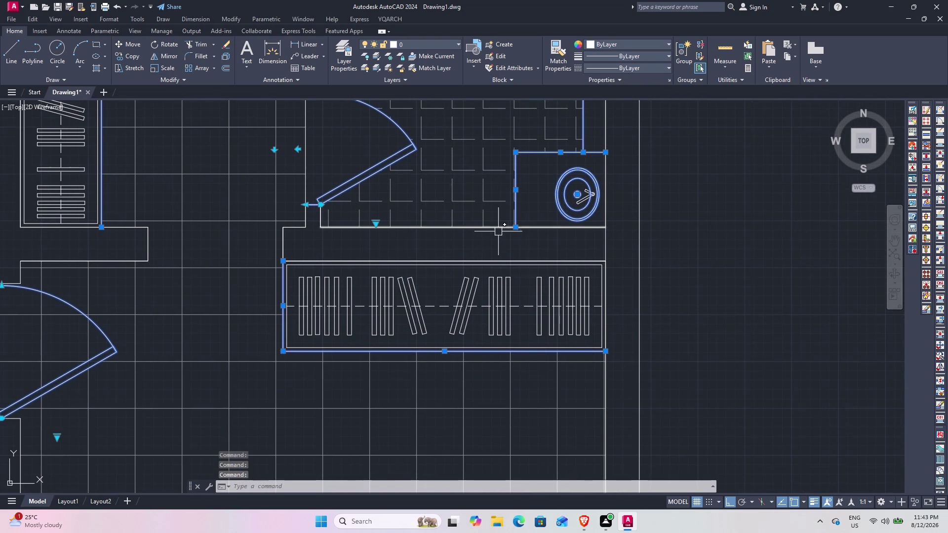
scroll(down, 3)
scroll(down, 3)
middle_drag(465, 370, 464, 364)
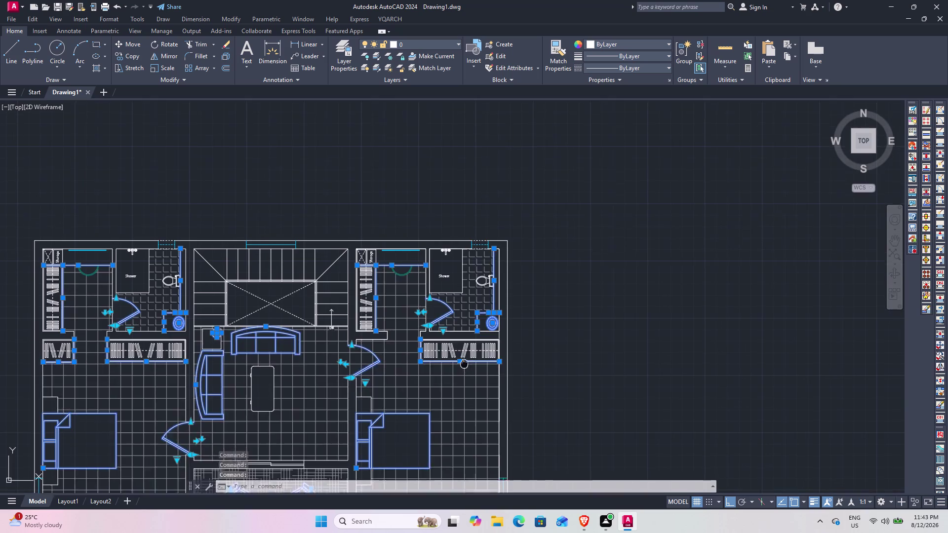
Set the selected furniture's object colour to Magenta and clear the selection.
middle_drag(464, 364, 478, 228)
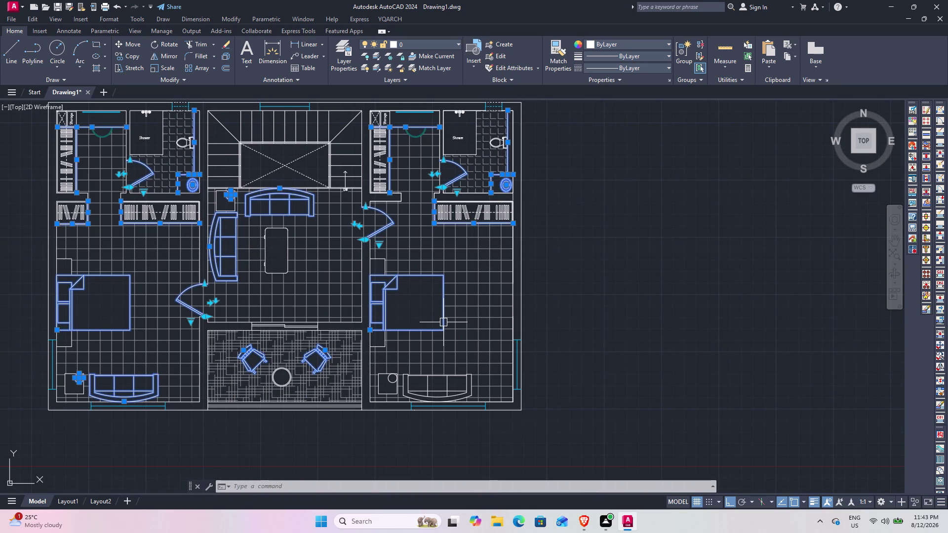
click(616, 41)
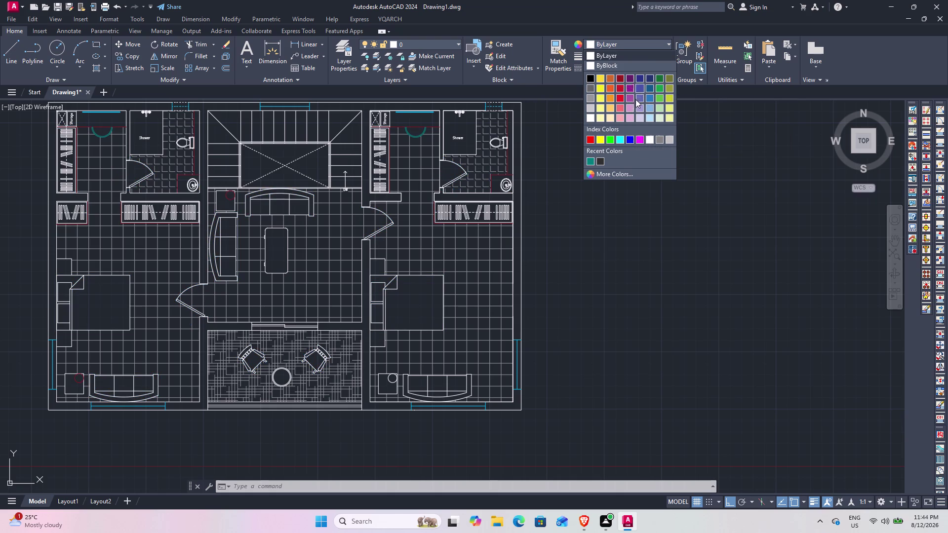
click(640, 139)
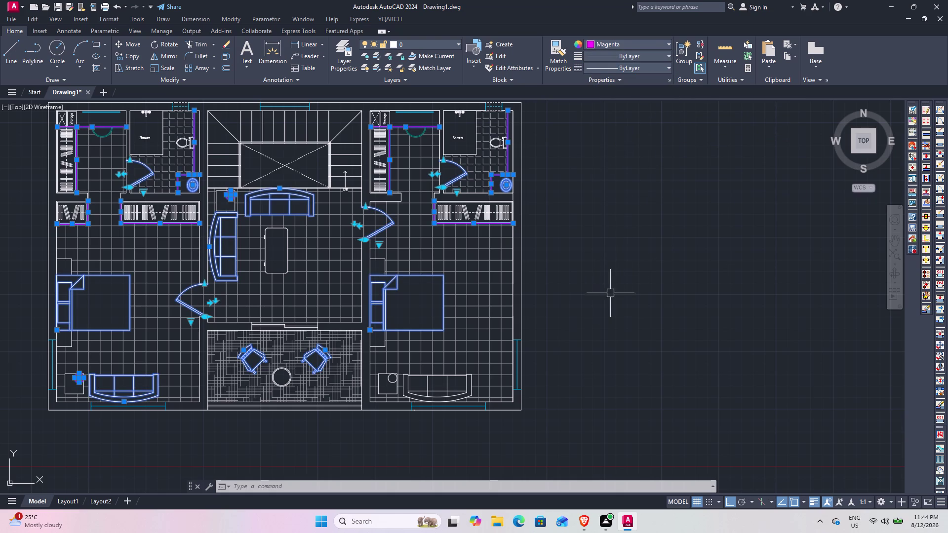
key(Escape)
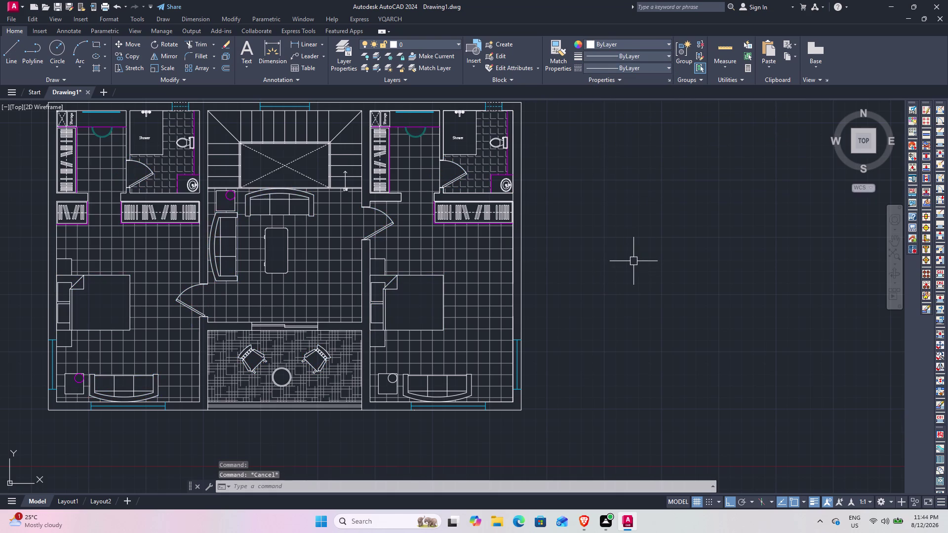
Check the living room door by selecting it, then deselect it.
scroll(up, 3)
middle_drag(258, 323, 441, 303)
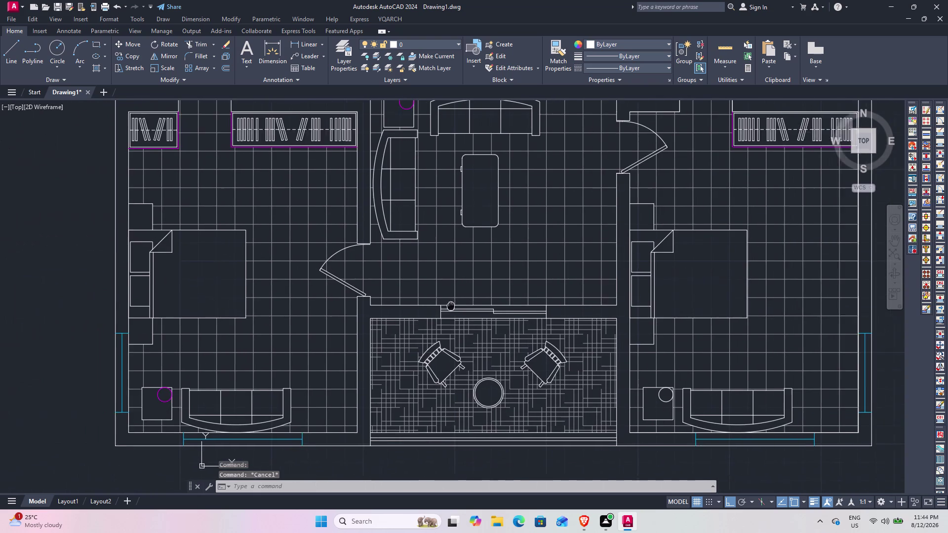
middle_drag(442, 303, 456, 305)
scroll(down, 3)
click(397, 290)
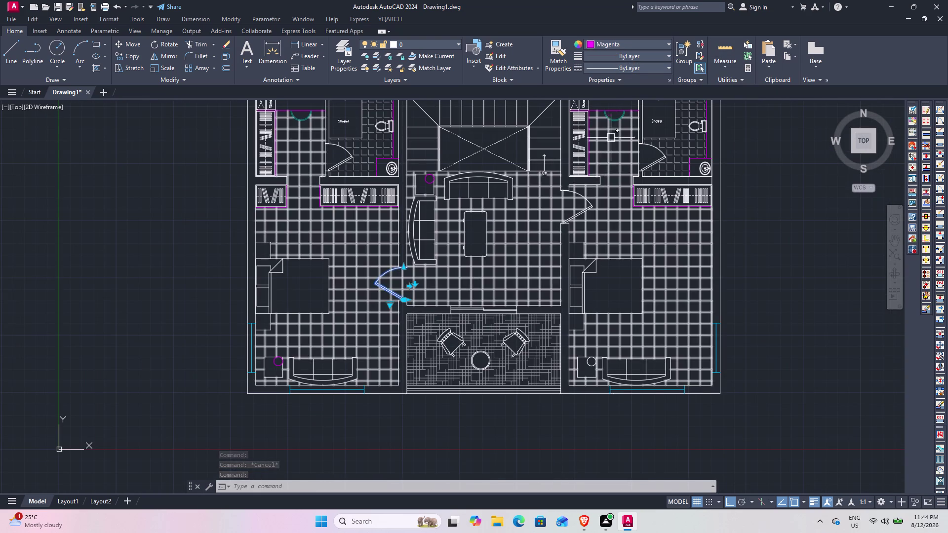
key(Escape)
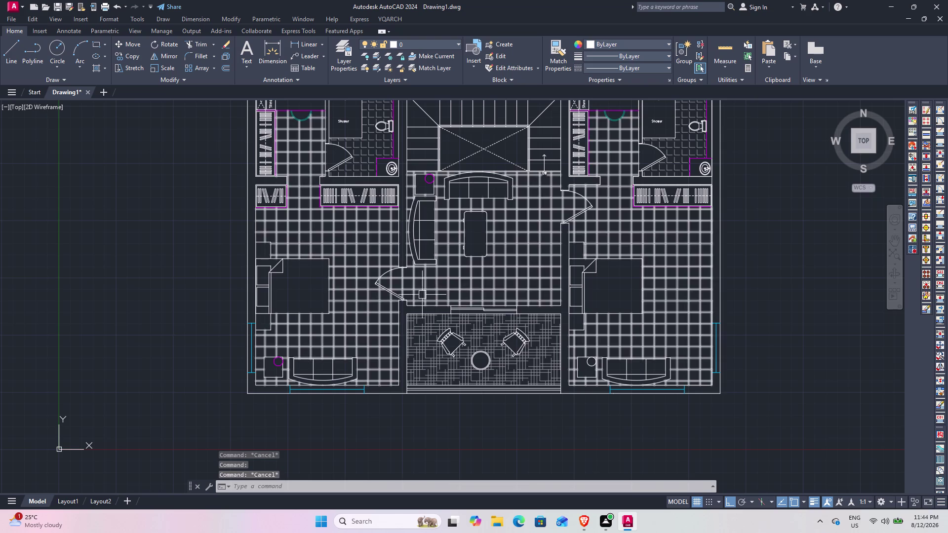
click(393, 294)
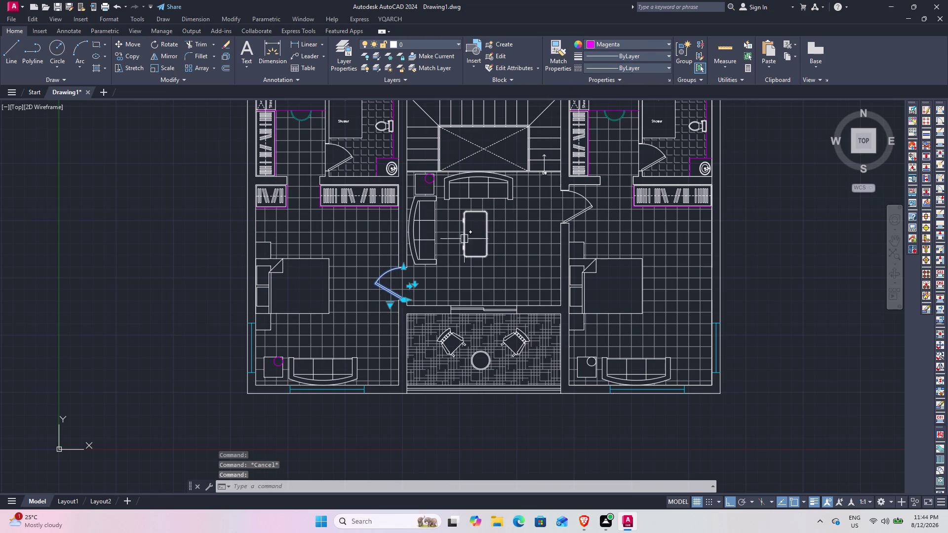
click(644, 58)
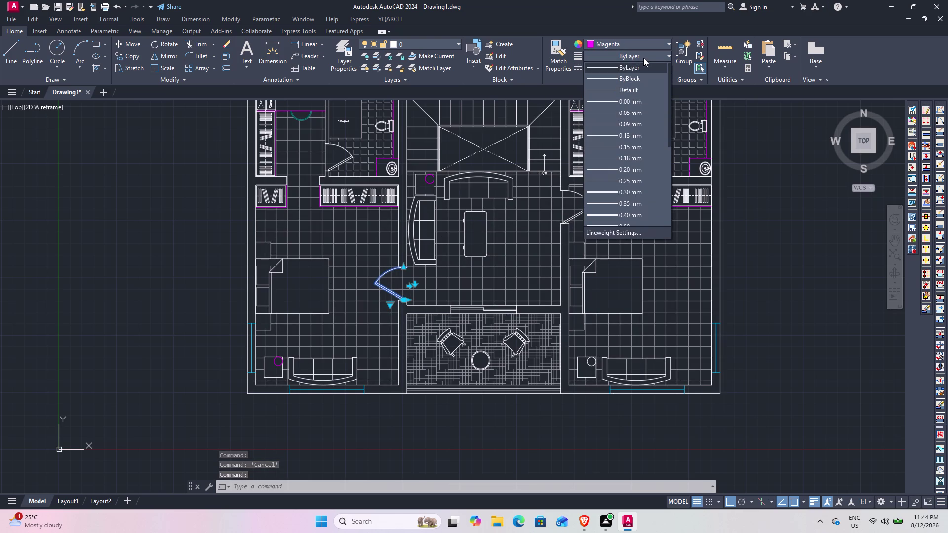
click(644, 58)
click(640, 68)
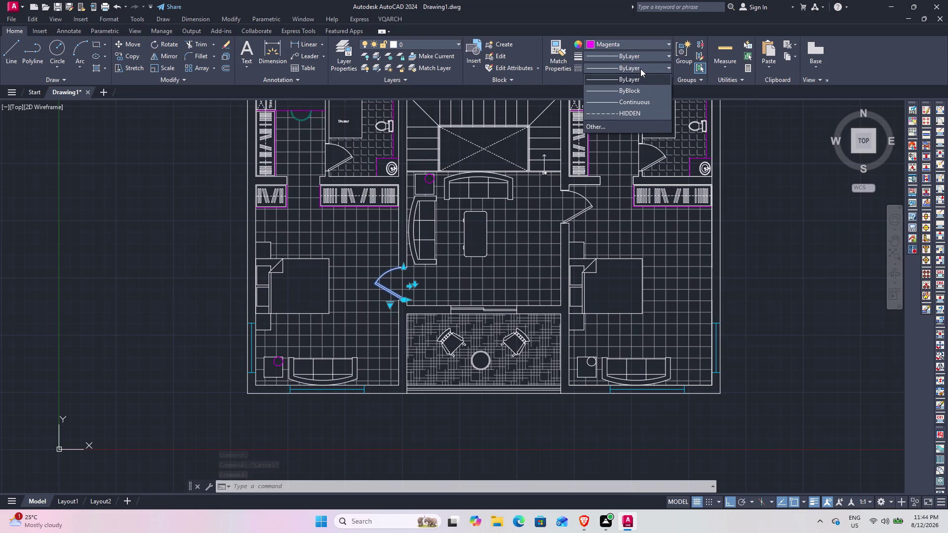
click(640, 69)
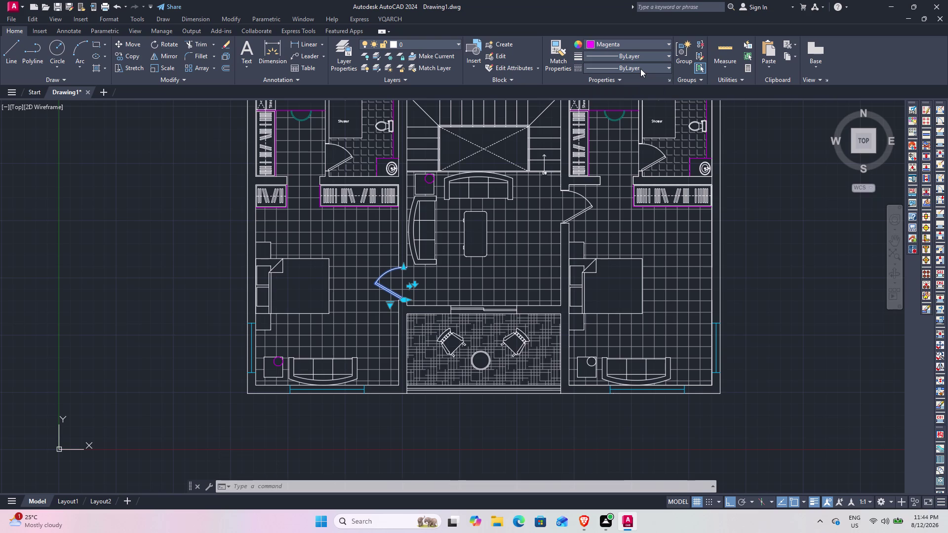
key(Escape)
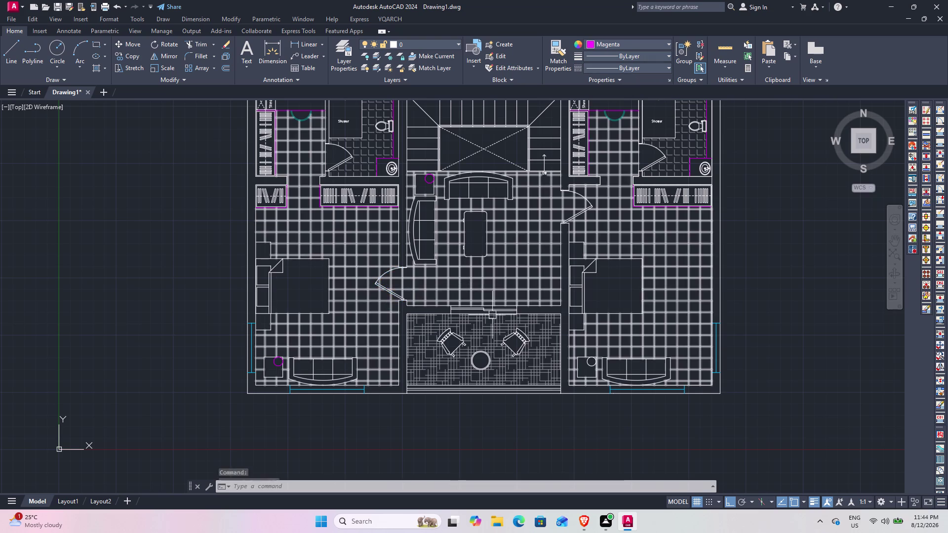
middle_drag(466, 240, 434, 302)
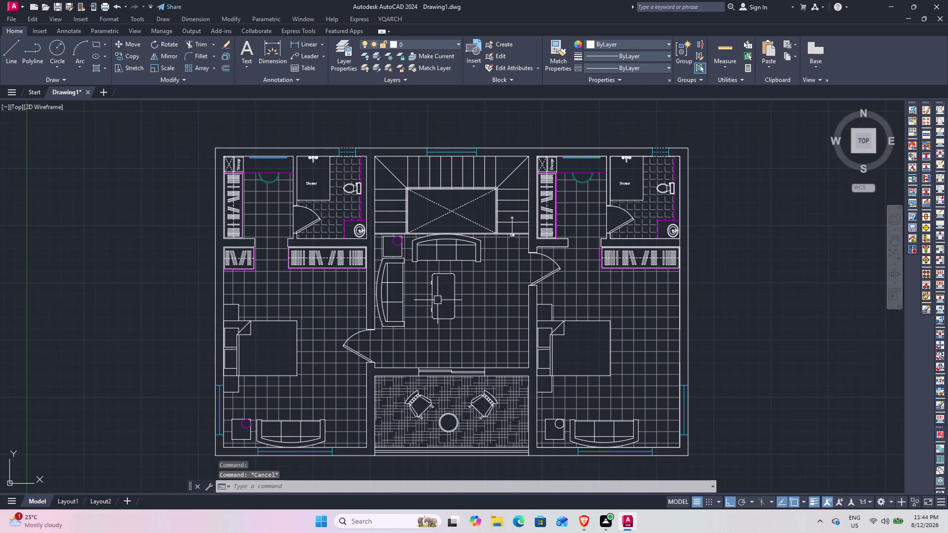
middle_drag(434, 365, 482, 259)
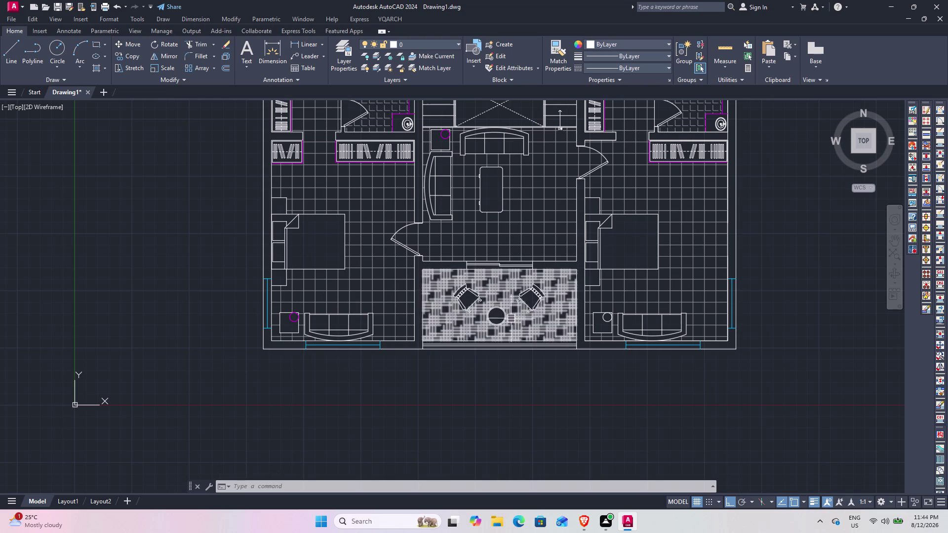
scroll(up, 3)
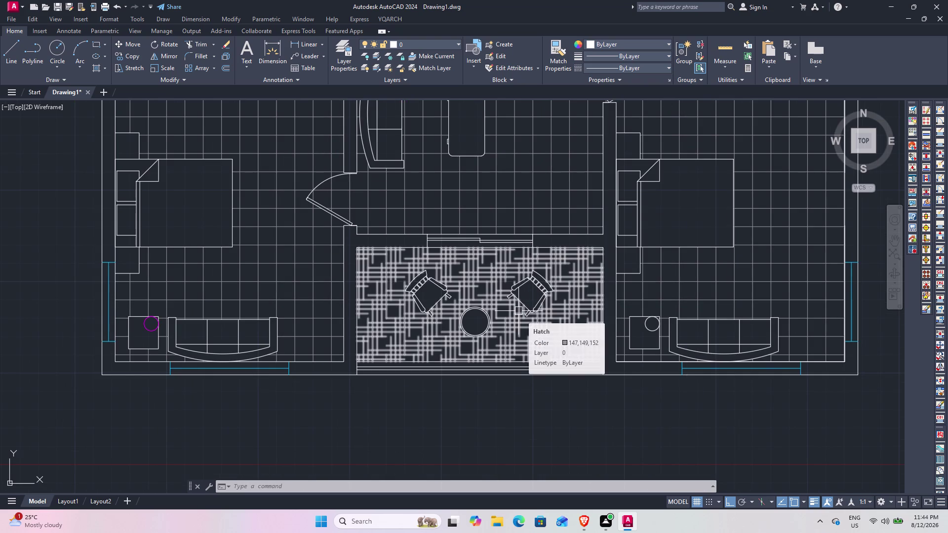
click(647, 58)
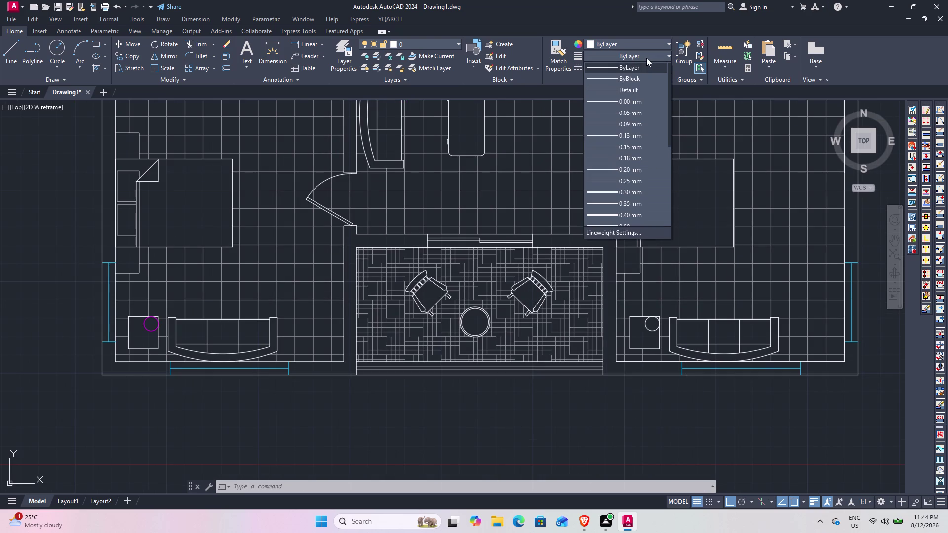
click(635, 77)
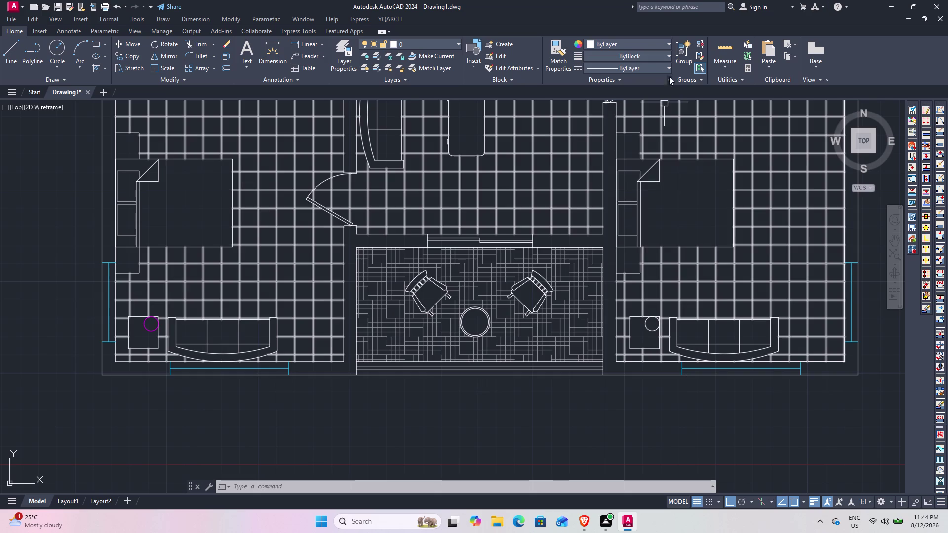
click(645, 57)
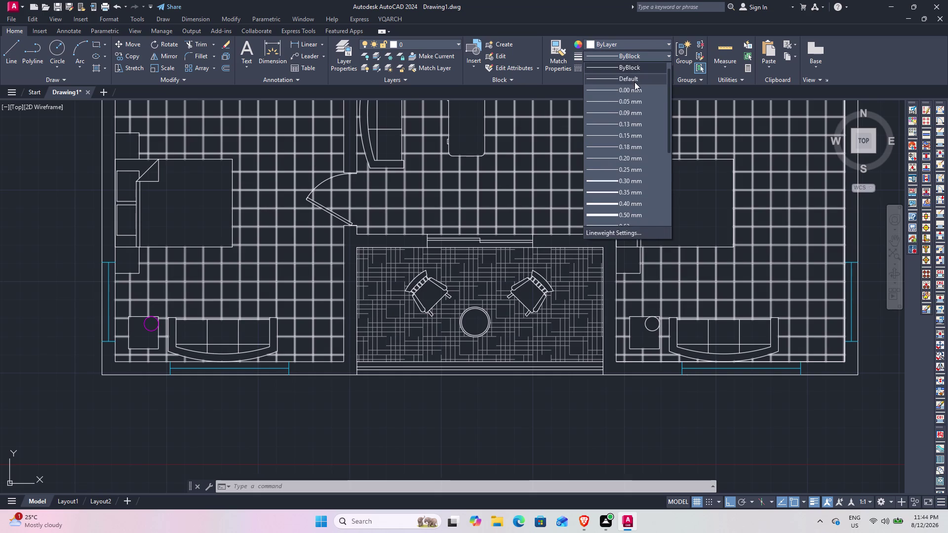
scroll(up, 3)
click(636, 68)
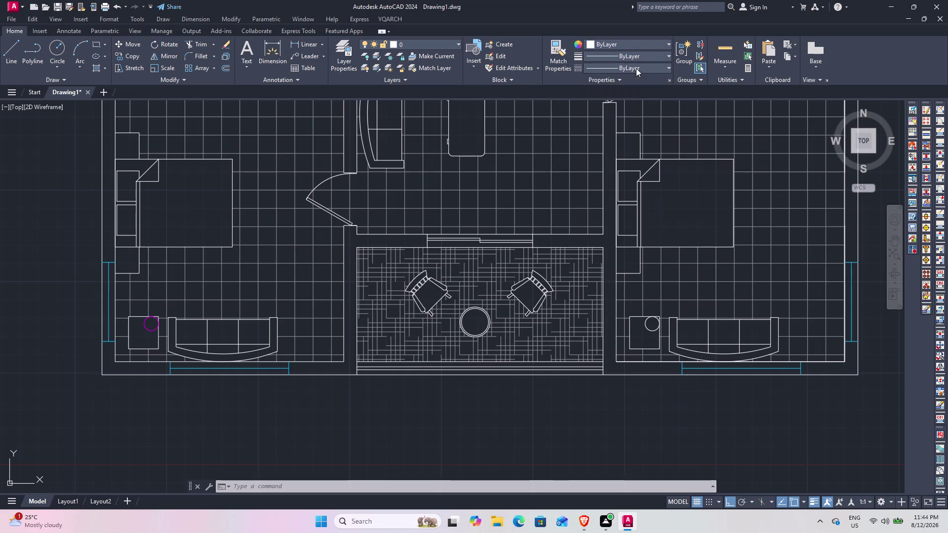
scroll(down, 3)
scroll(up, 3)
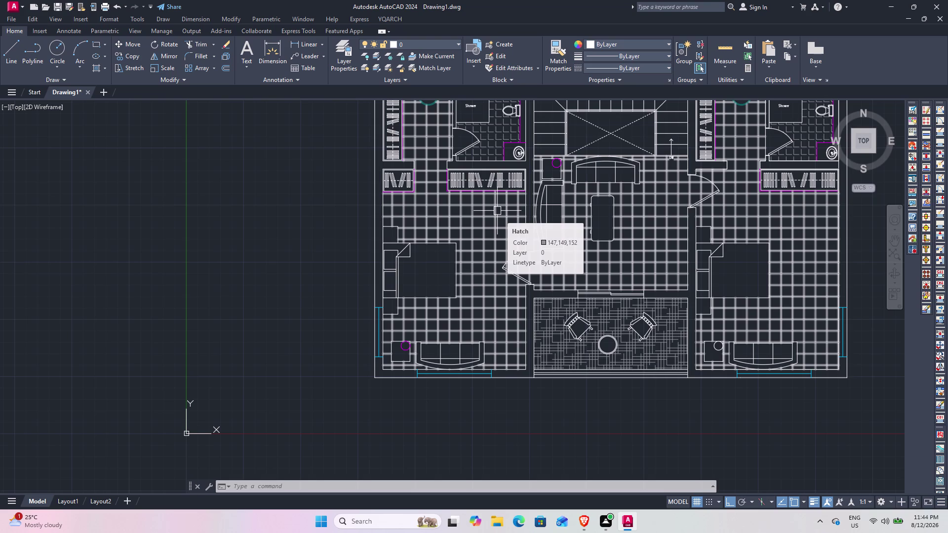
scroll(up, 3)
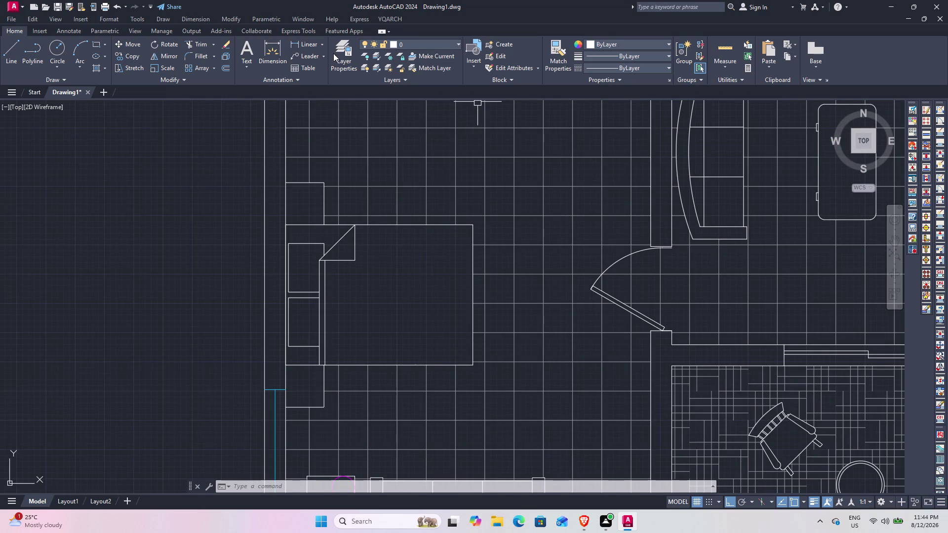
click(344, 54)
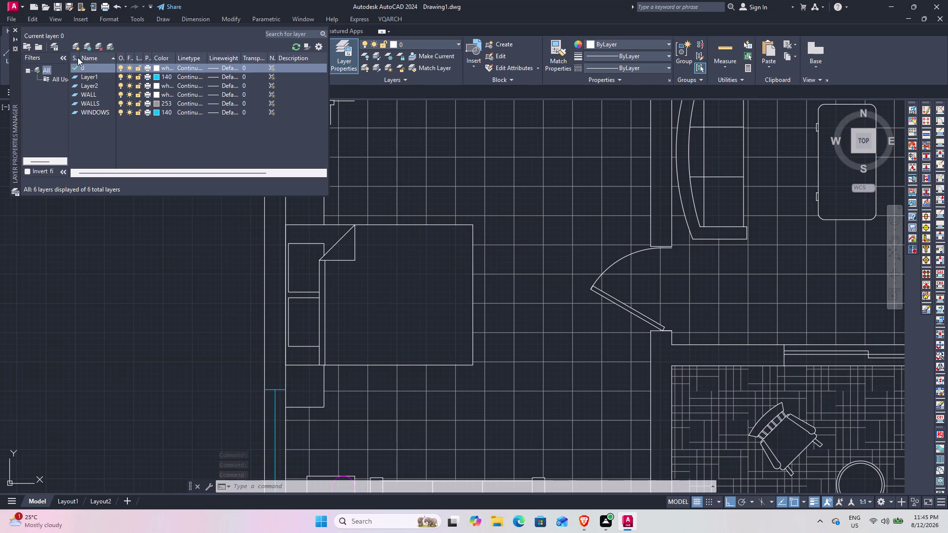
Create a new layer named FURNITURE and set its colour to magenta.
click(74, 45)
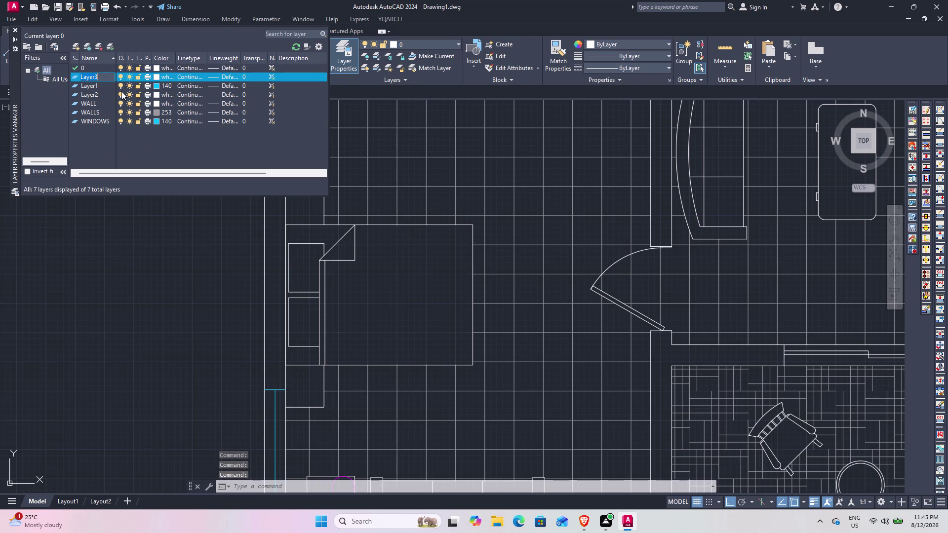
text(FU)
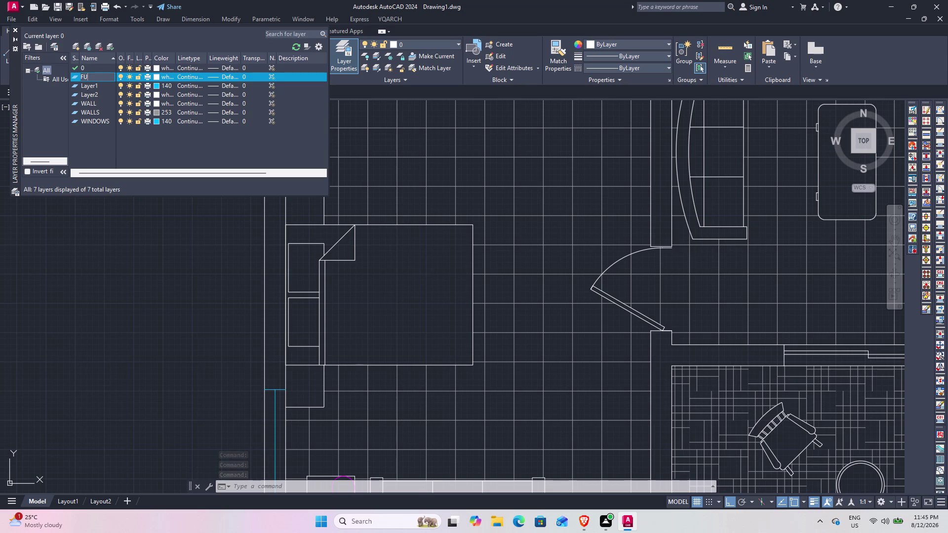
text(RN)
text(ITURE)
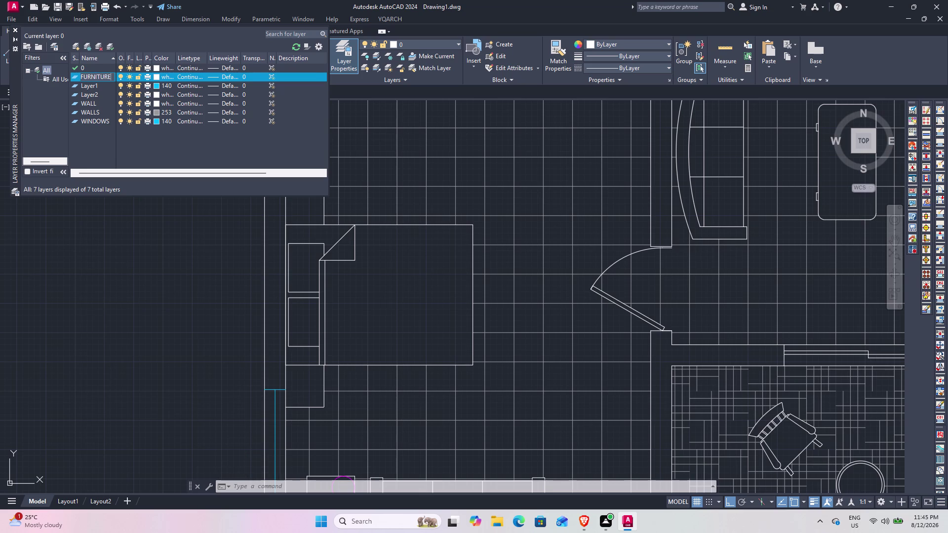
click(154, 78)
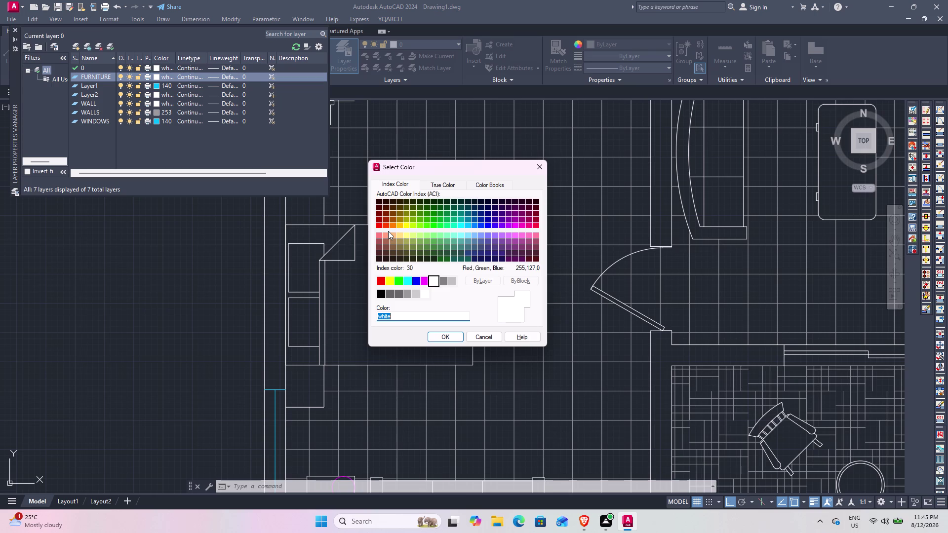
scroll(up, 3)
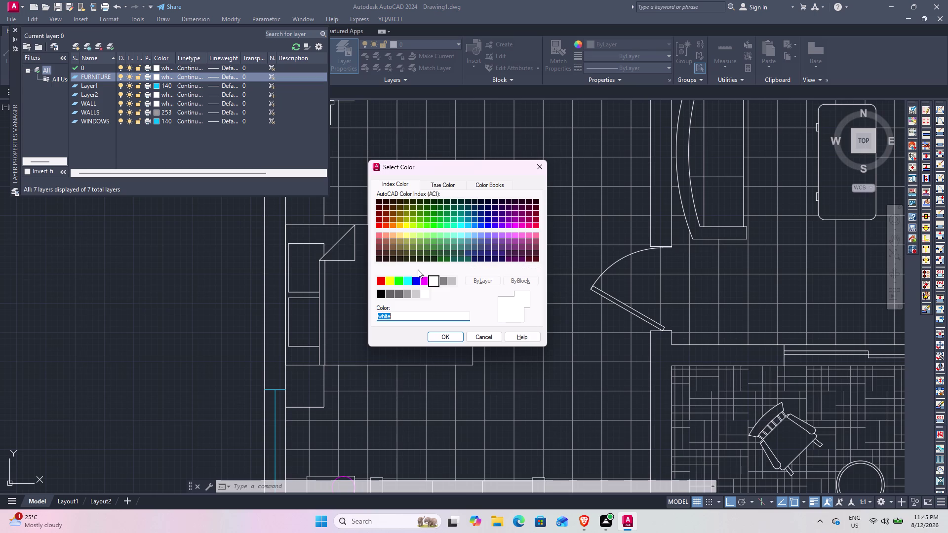
click(424, 281)
click(442, 337)
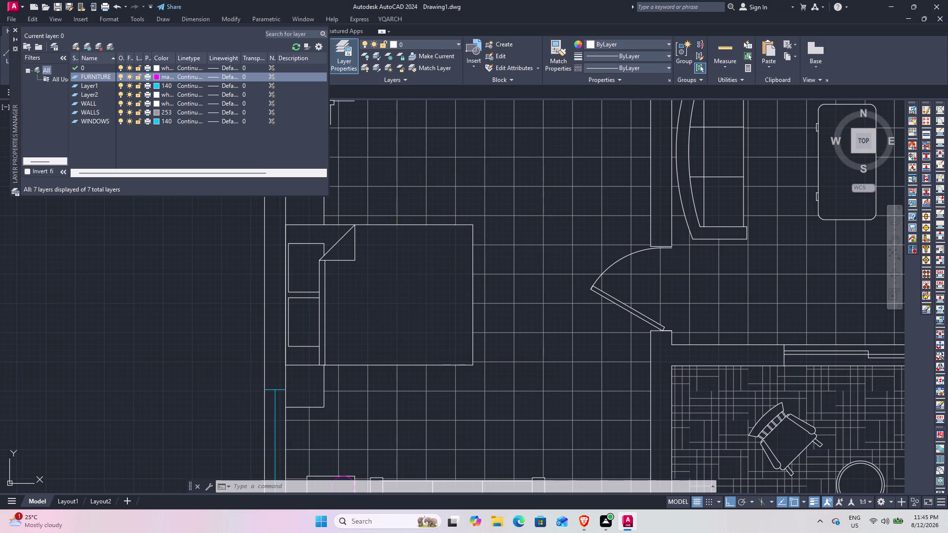
click(14, 30)
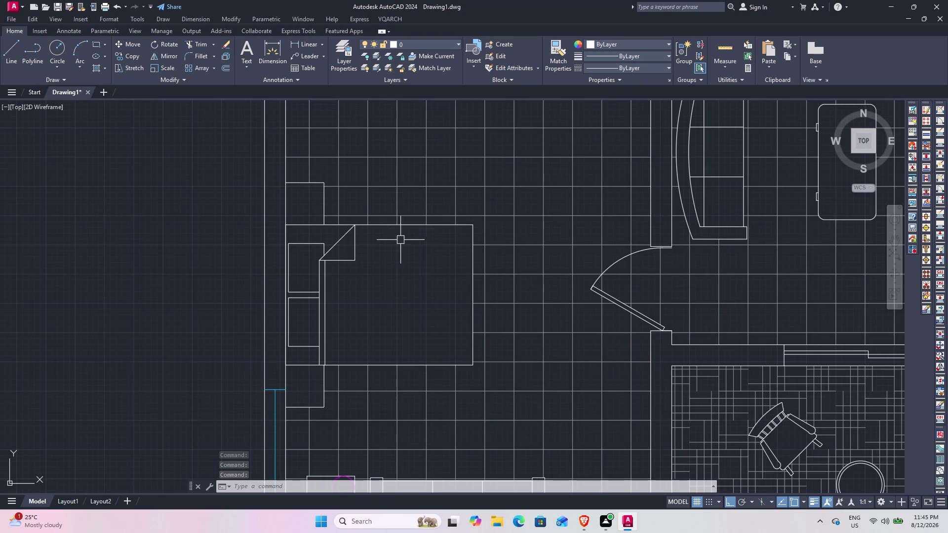
Select the lower bed, bathroom door, washbasin, entrance door and both living-room sofas.
click(413, 225)
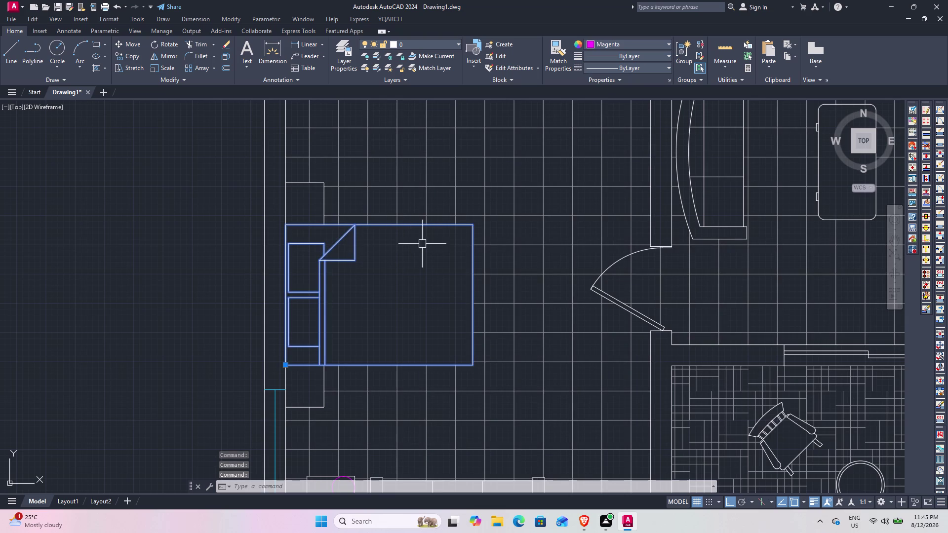
middle_drag(469, 218, 392, 403)
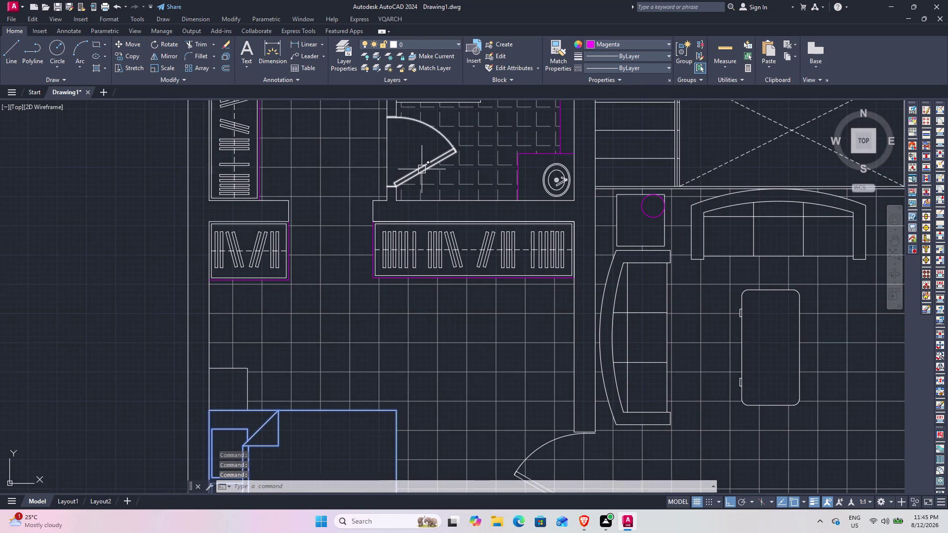
click(422, 170)
click(555, 196)
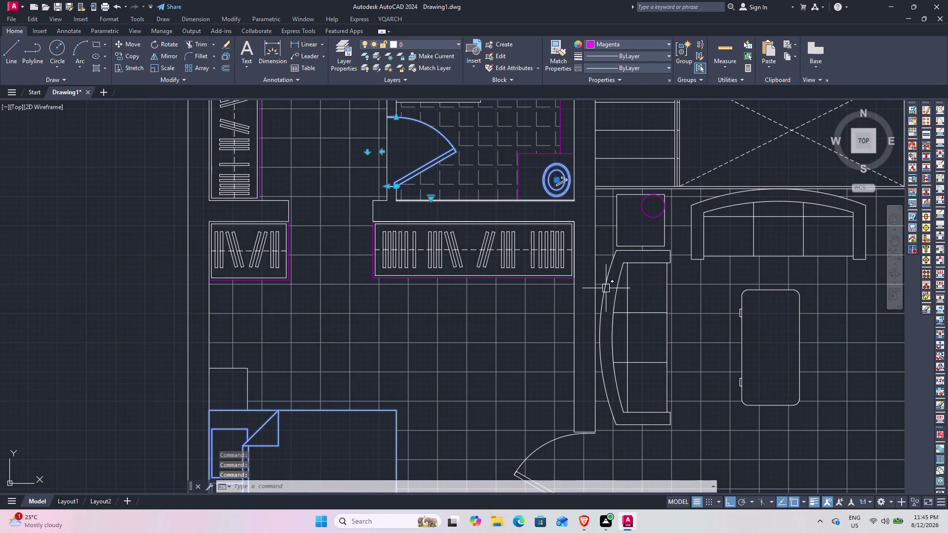
middle_drag(603, 288, 489, 118)
click(424, 315)
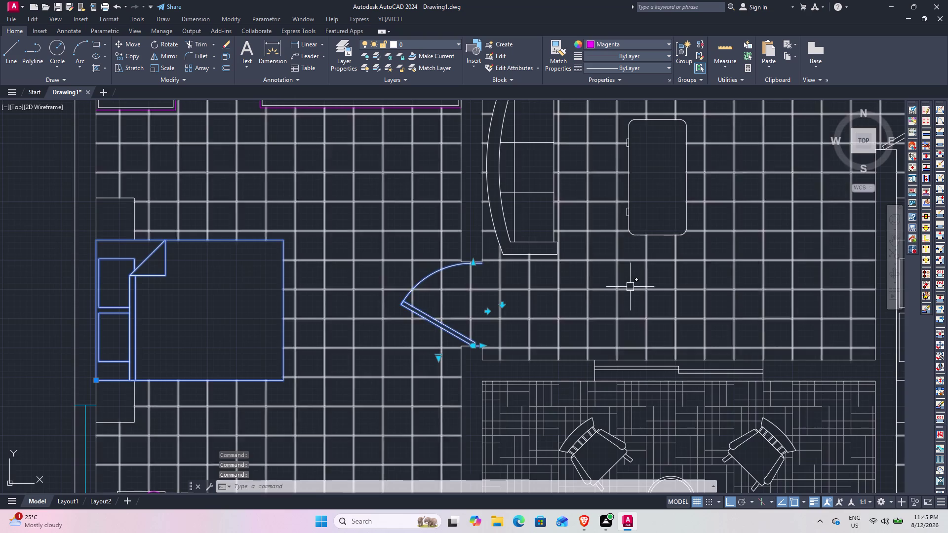
middle_drag(626, 280, 348, 370)
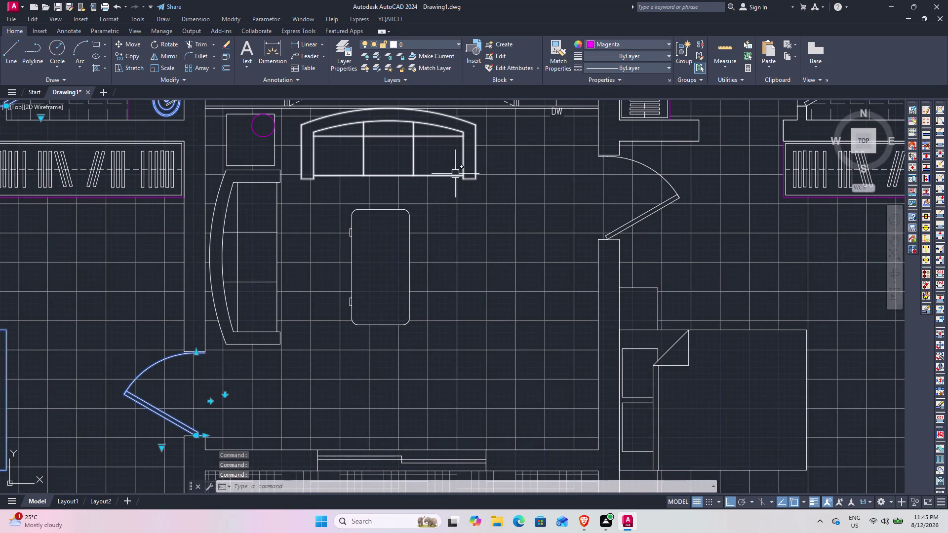
click(466, 179)
click(279, 345)
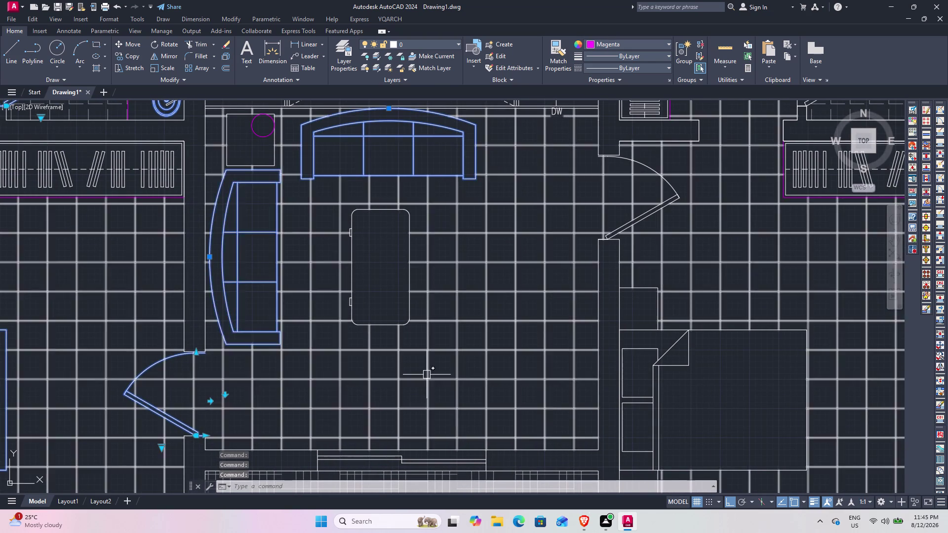
Add both armchairs, the second bed, stair-side door, second bathroom door and washbasin.
middle_drag(428, 367, 428, 207)
click(347, 384)
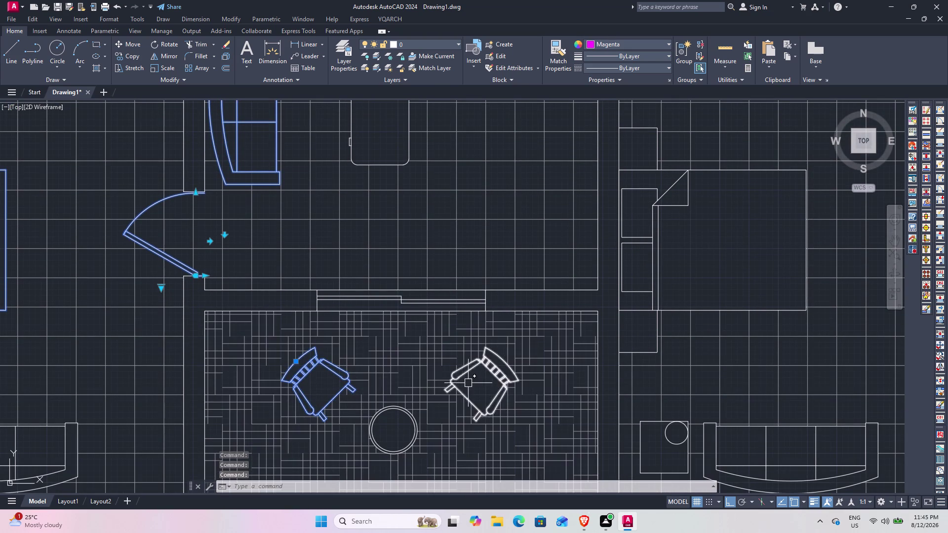
click(460, 375)
middle_drag(625, 291, 454, 441)
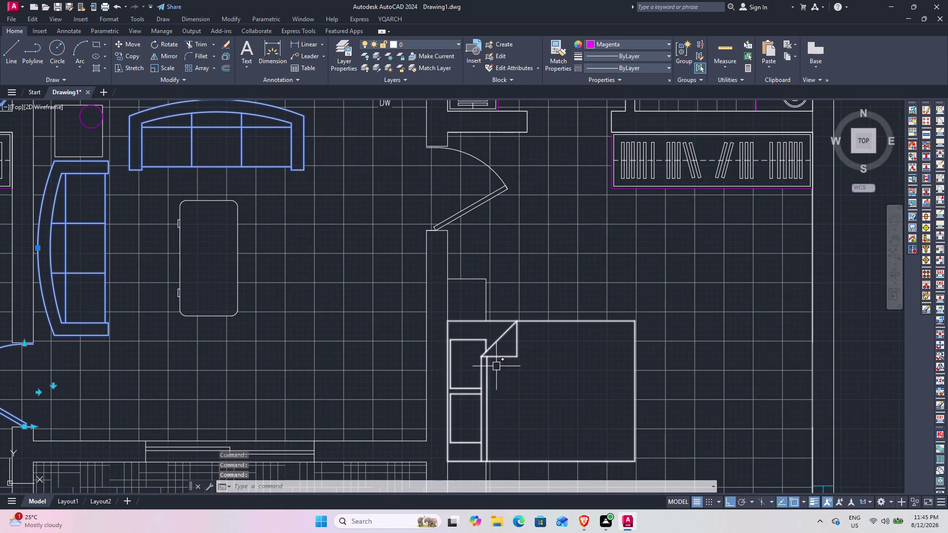
click(509, 324)
middle_drag(517, 262, 455, 417)
click(426, 355)
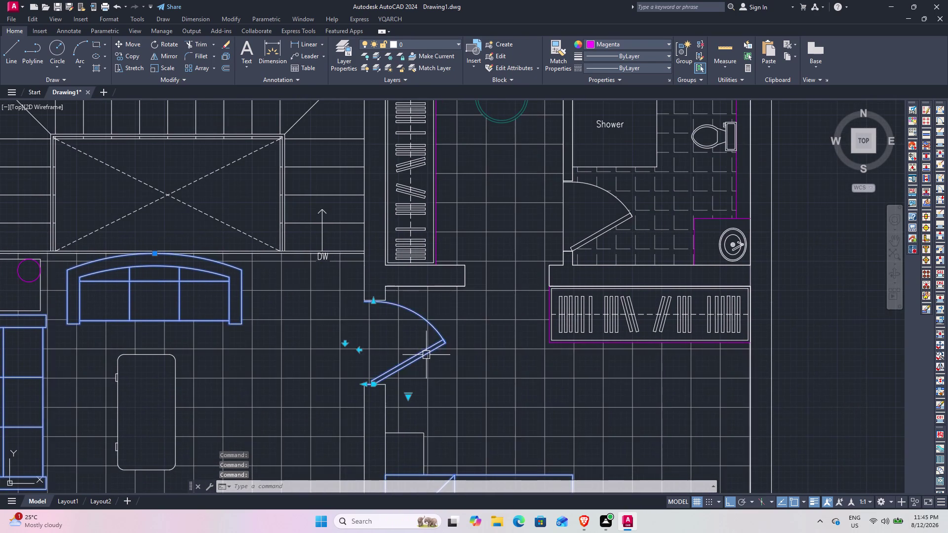
middle_drag(511, 244, 453, 327)
click(553, 312)
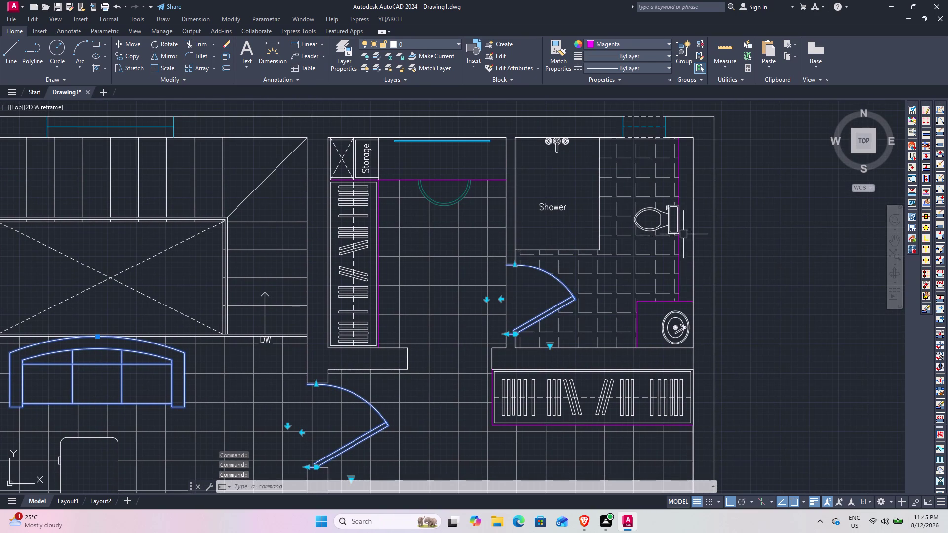
click(672, 325)
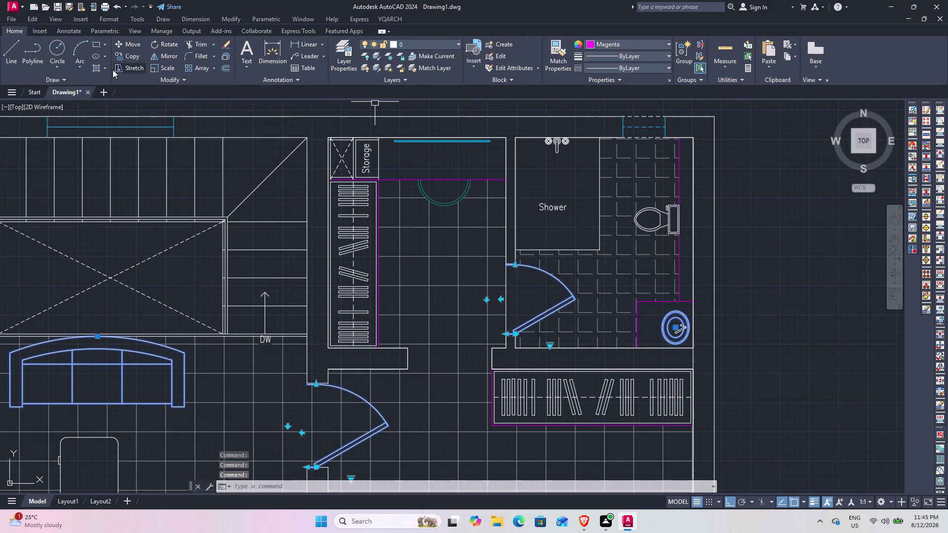
Move the selected pieces to the FURNITURE layer and clear the selection.
click(413, 45)
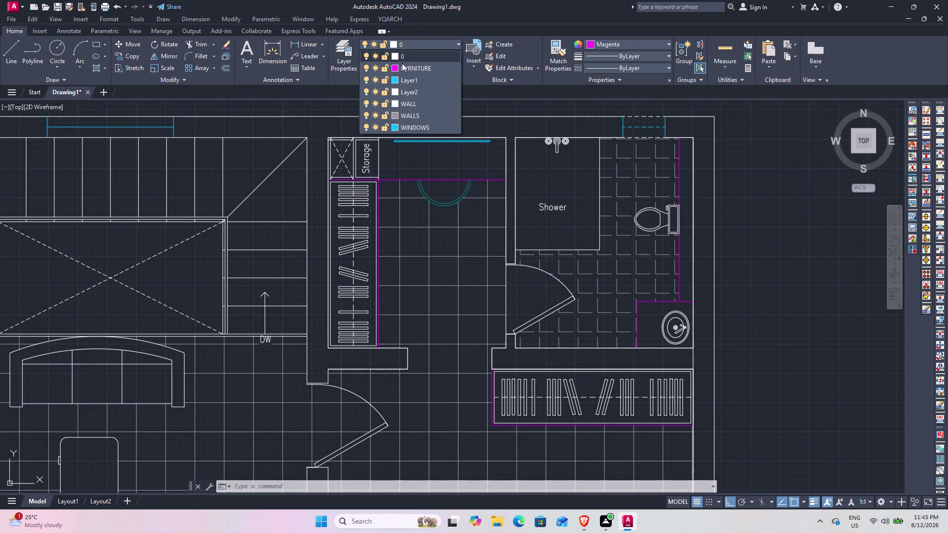
click(402, 65)
scroll(down, 3)
middle_drag(438, 332, 417, 214)
key(grave)
key(Escape)
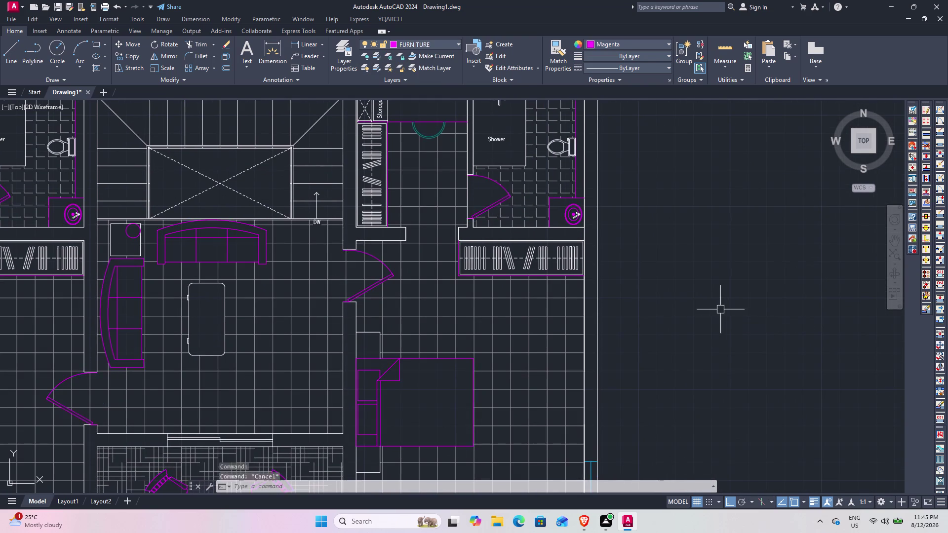
scroll(down, 3)
middle_drag(433, 348, 458, 267)
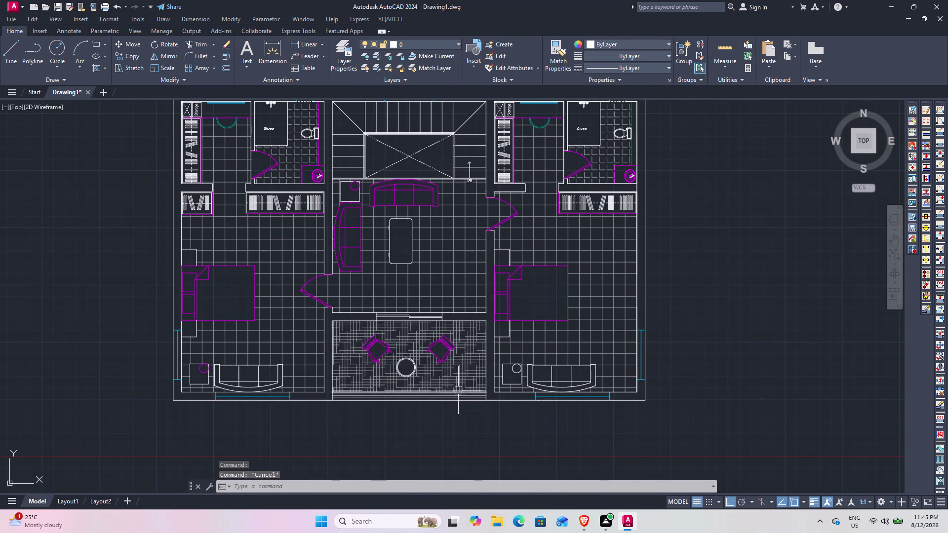
Select the square bedside table and the round table between the armchairs.
scroll(up, 3)
middle_drag(266, 354, 576, 319)
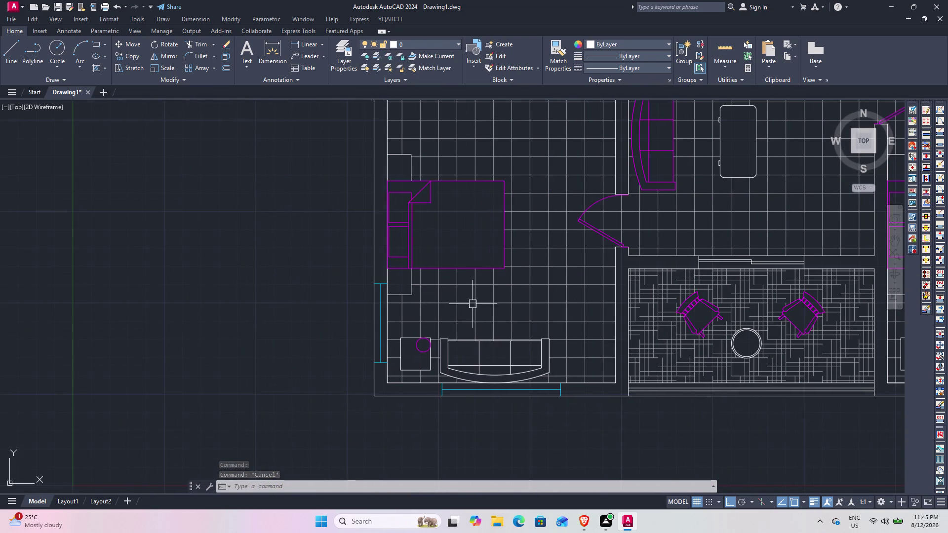
middle_drag(482, 284, 337, 368)
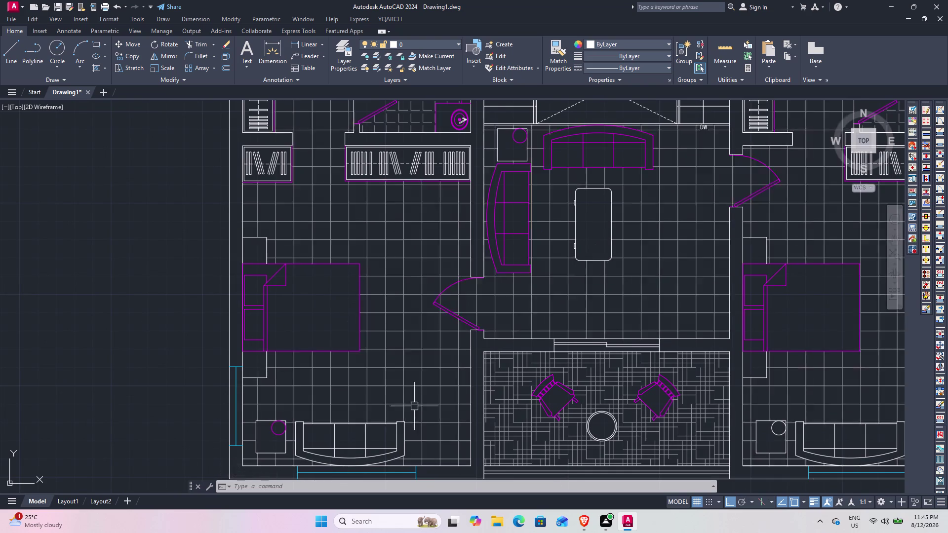
middle_drag(353, 362, 497, 252)
scroll(up, 3)
click(436, 370)
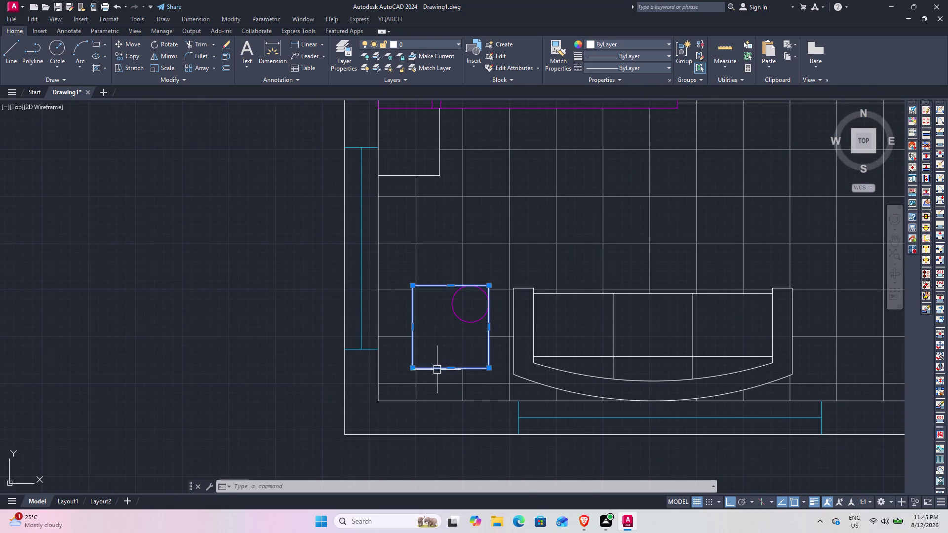
middle_drag(733, 255, 103, 343)
click(662, 419)
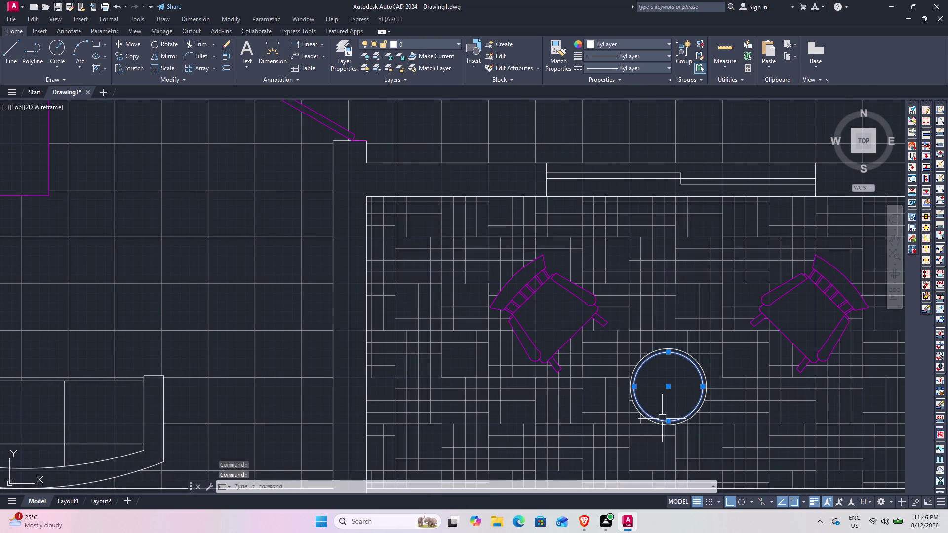
click(664, 427)
Add the small corner table by the sofa and the long closet to the selection.
middle_drag(494, 287, 513, 407)
scroll(down, 3)
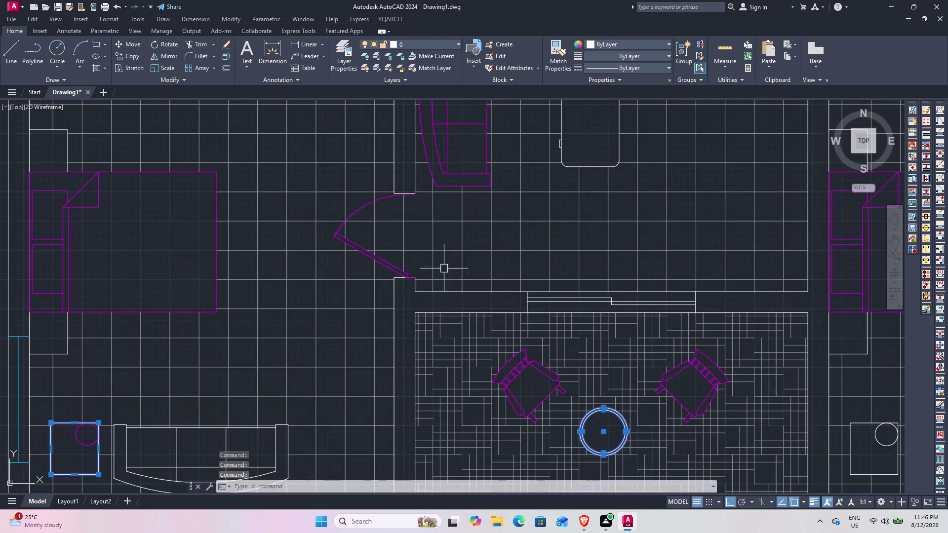
middle_drag(437, 265, 465, 434)
click(461, 175)
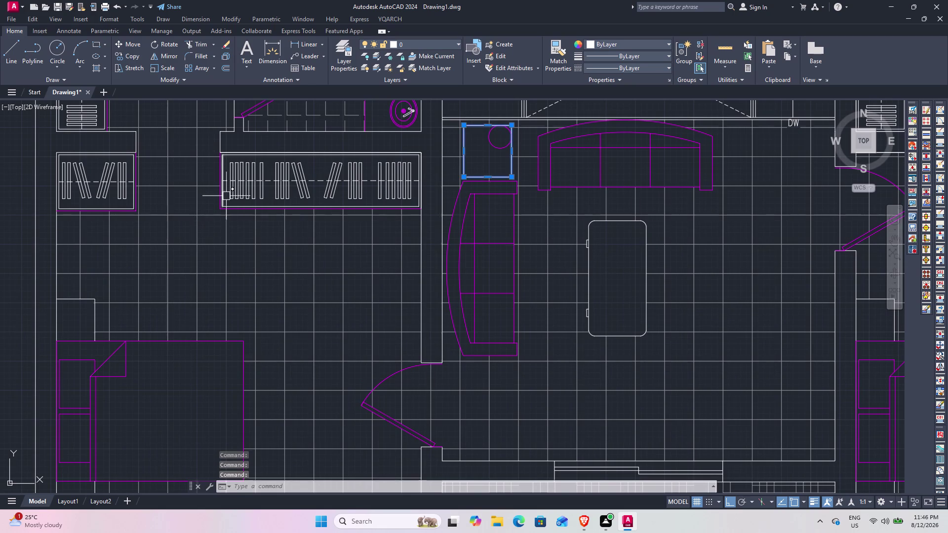
scroll(up, 3)
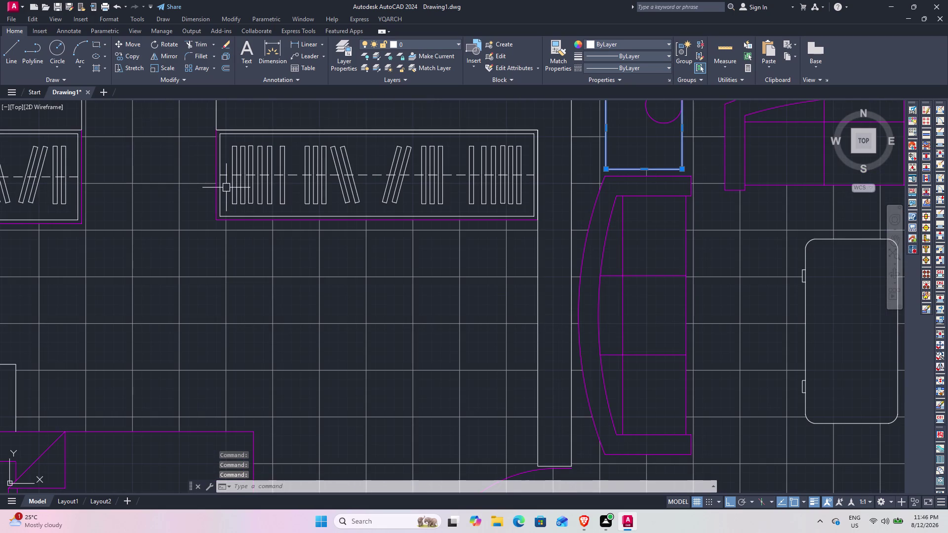
middle_drag(261, 171, 253, 228)
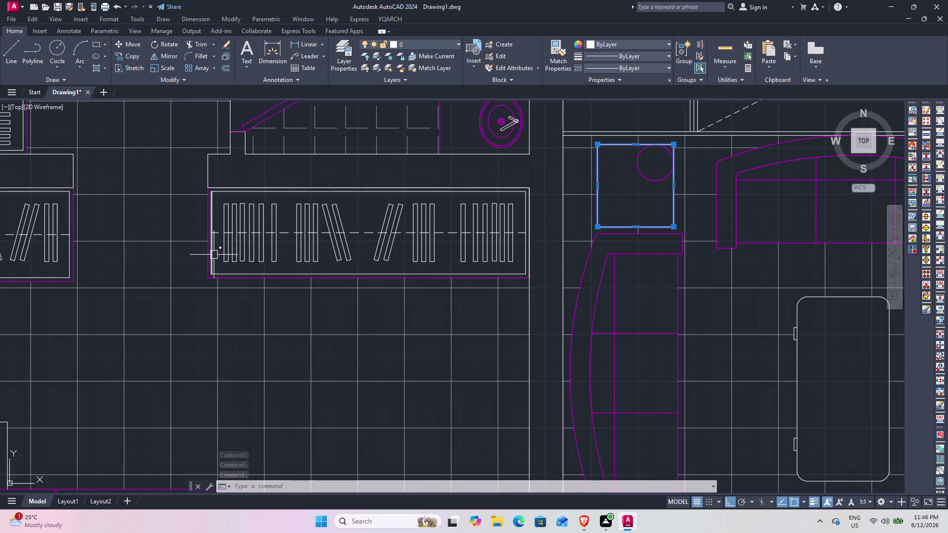
click(214, 255)
click(273, 273)
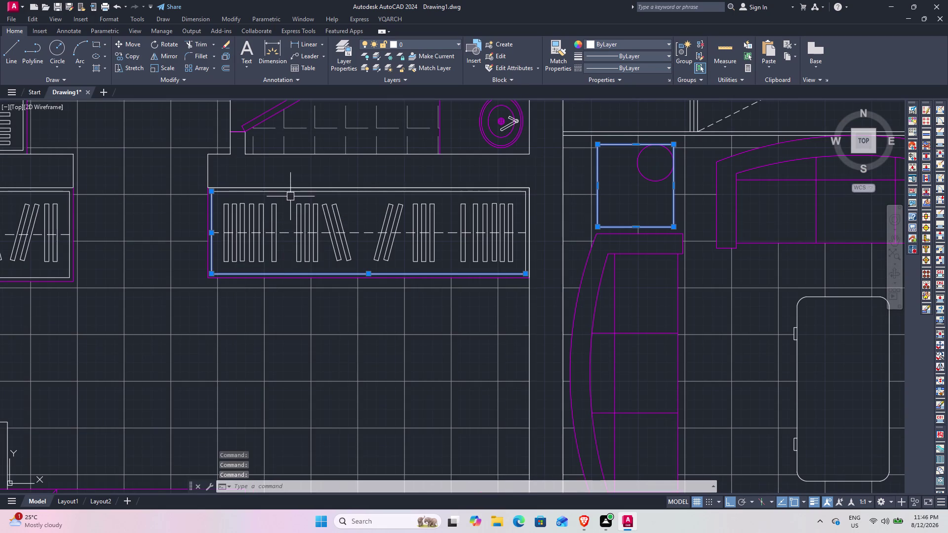
click(292, 190)
click(526, 243)
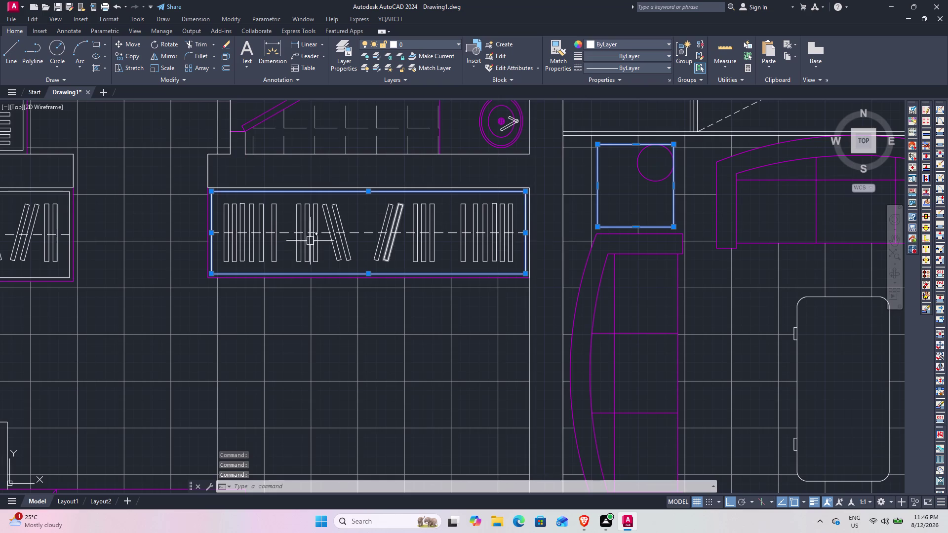
Add the other unit's long closet, small closet and tall storage closet.
scroll(down, 3)
middle_drag(125, 241, 421, 284)
scroll(up, 3)
click(433, 271)
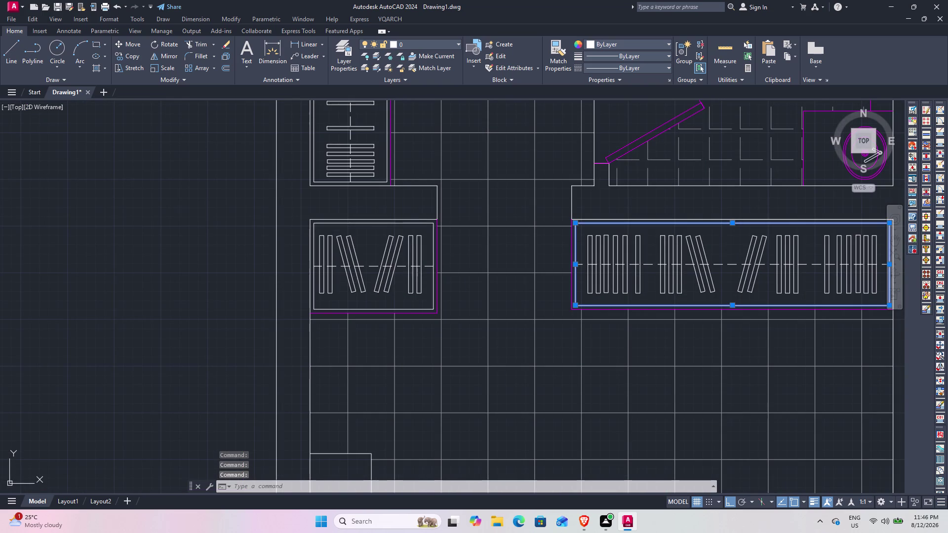
click(411, 225)
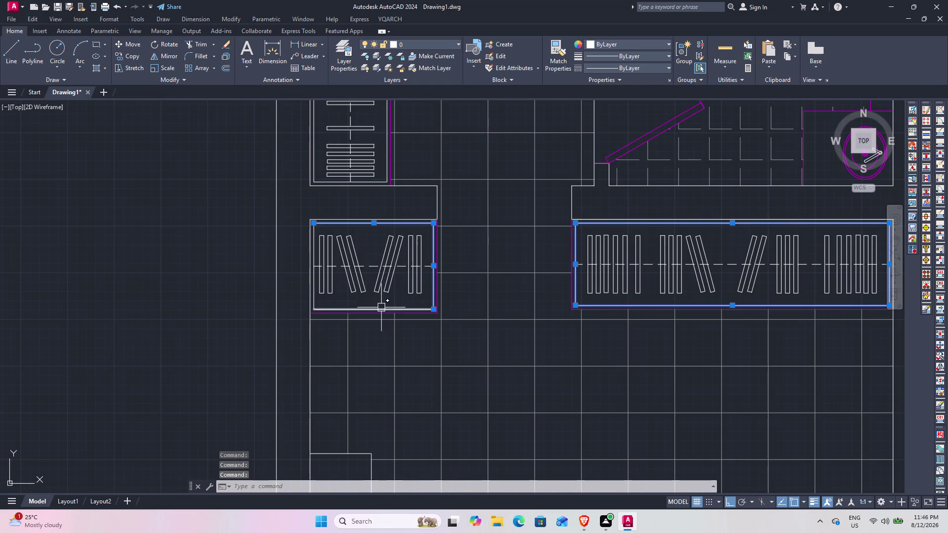
click(381, 307)
click(315, 284)
middle_drag(398, 155, 365, 255)
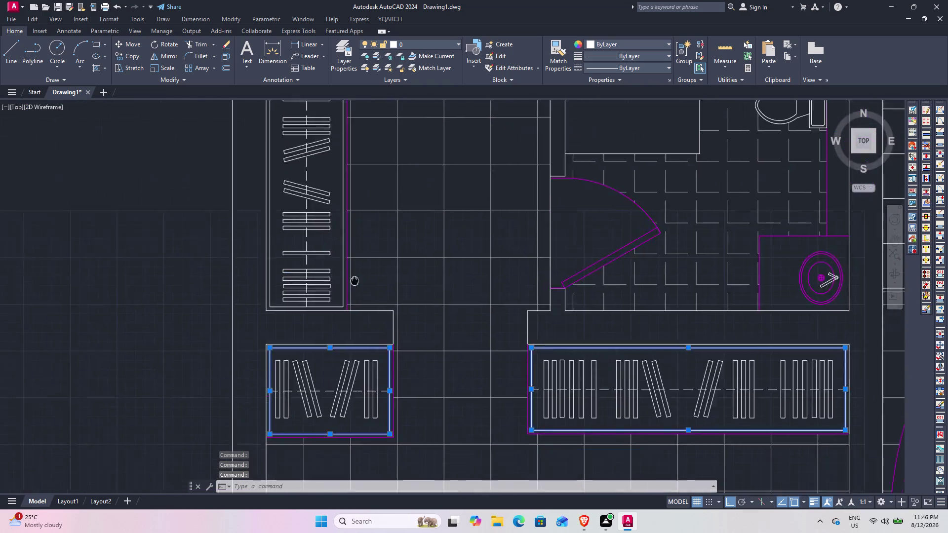
middle_drag(365, 255, 320, 377)
click(307, 344)
click(237, 330)
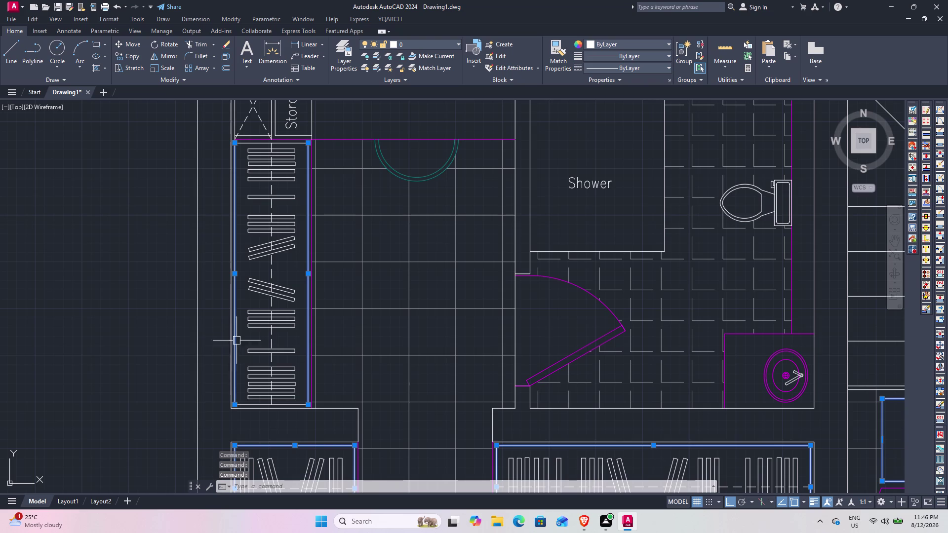
click(252, 405)
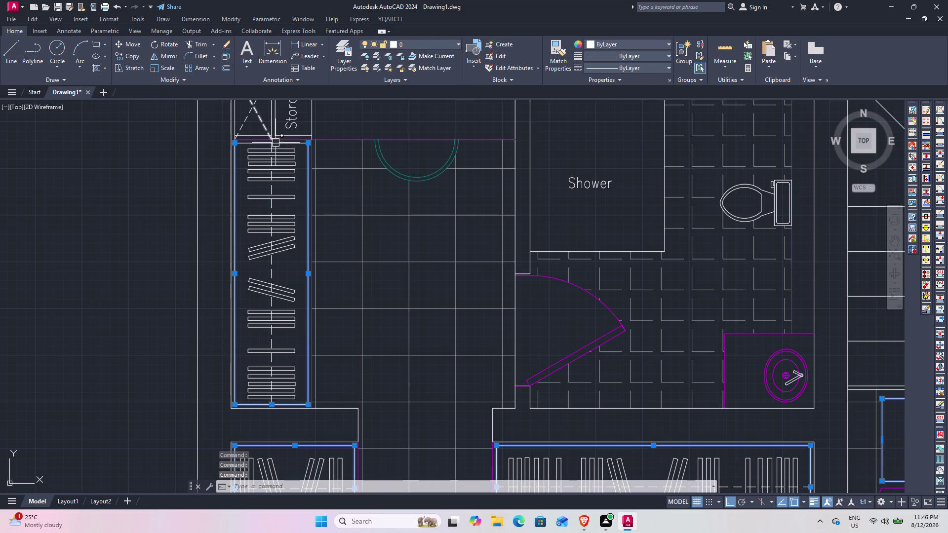
click(282, 143)
Add the Storage cabinet outline and its adjacent edge to the selection.
middle_drag(486, 191, 463, 368)
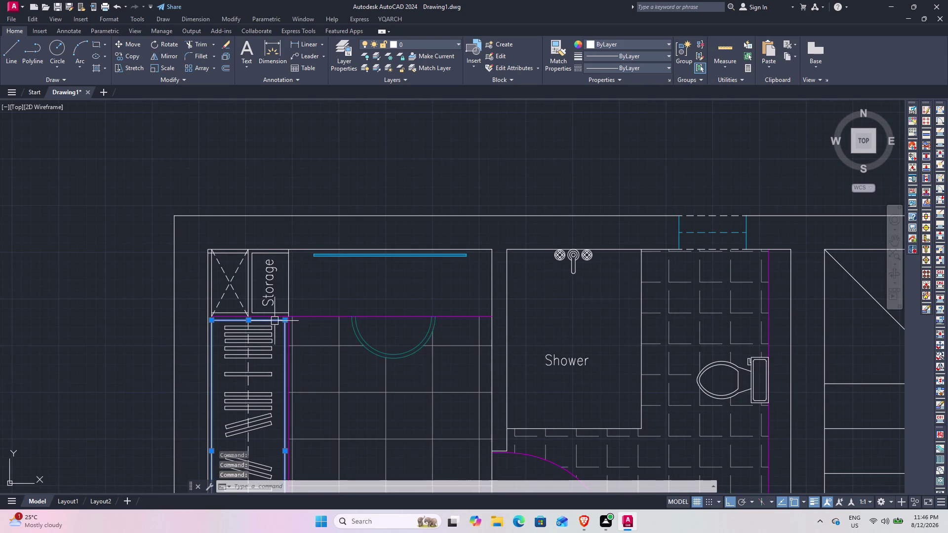
scroll(up, 3)
click(391, 291)
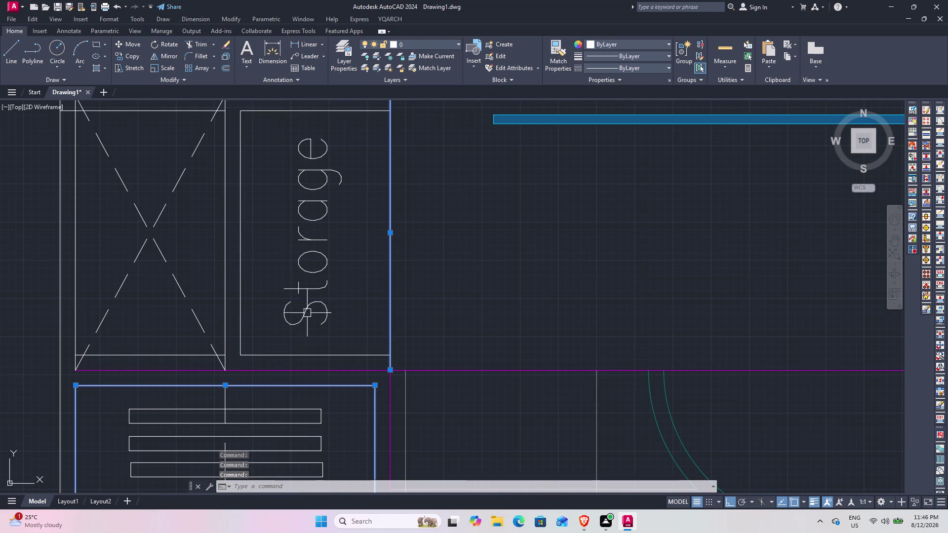
click(242, 294)
click(269, 353)
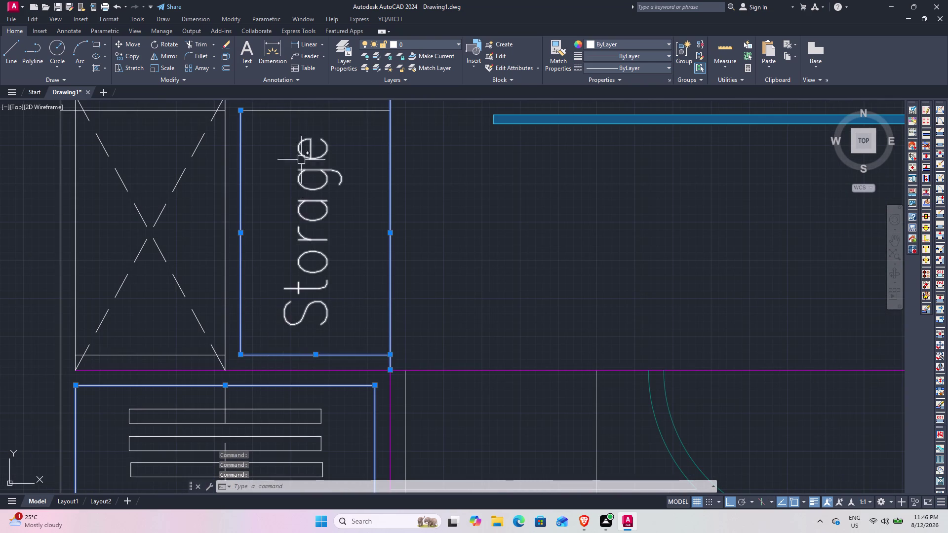
click(308, 110)
Add the bathroom's shower mixer, toilet and washbasin to the selection.
scroll(down, 3)
middle_drag(626, 321, 358, 254)
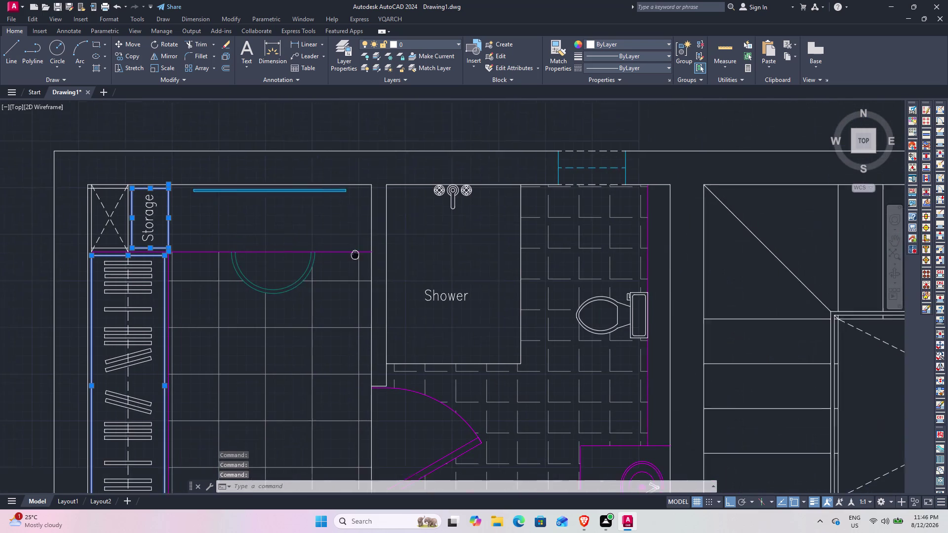
middle_drag(357, 254, 331, 247)
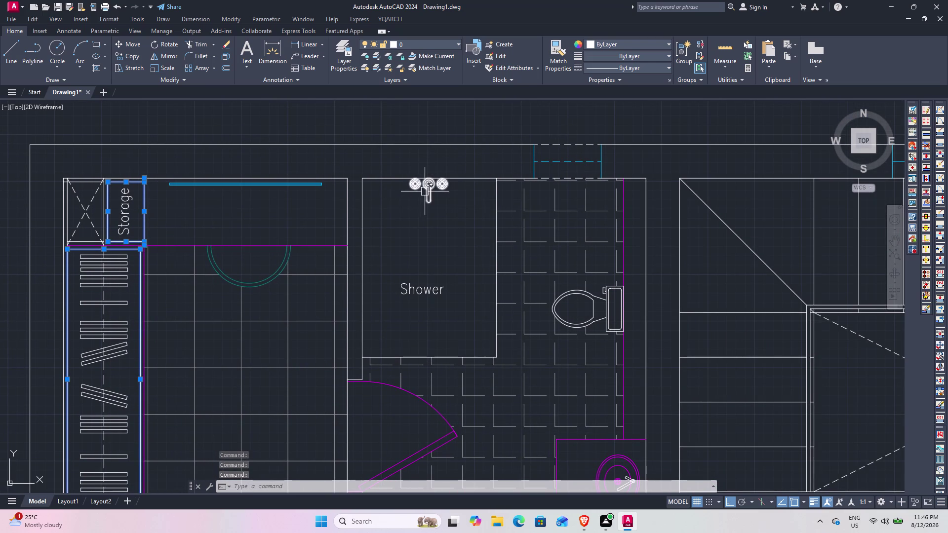
click(424, 191)
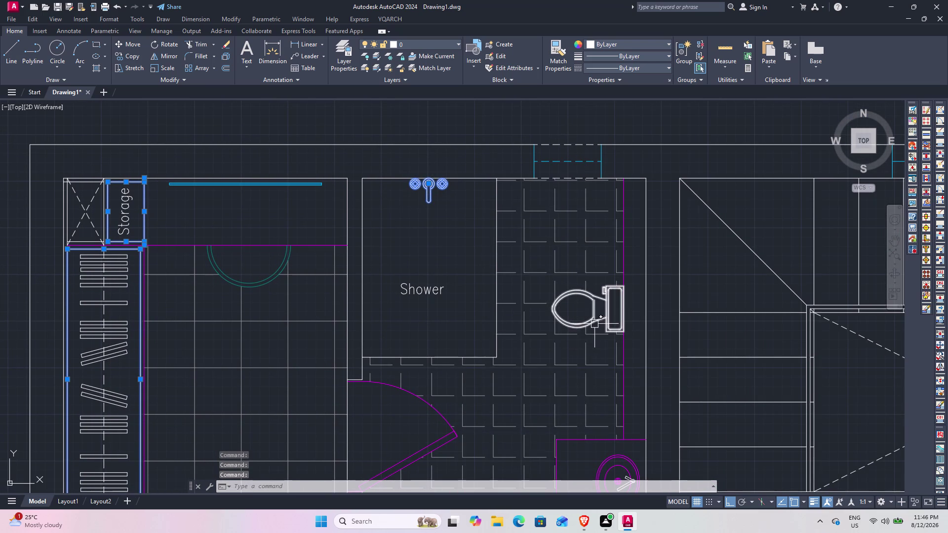
click(595, 324)
middle_drag(582, 327, 551, 245)
scroll(up, 3)
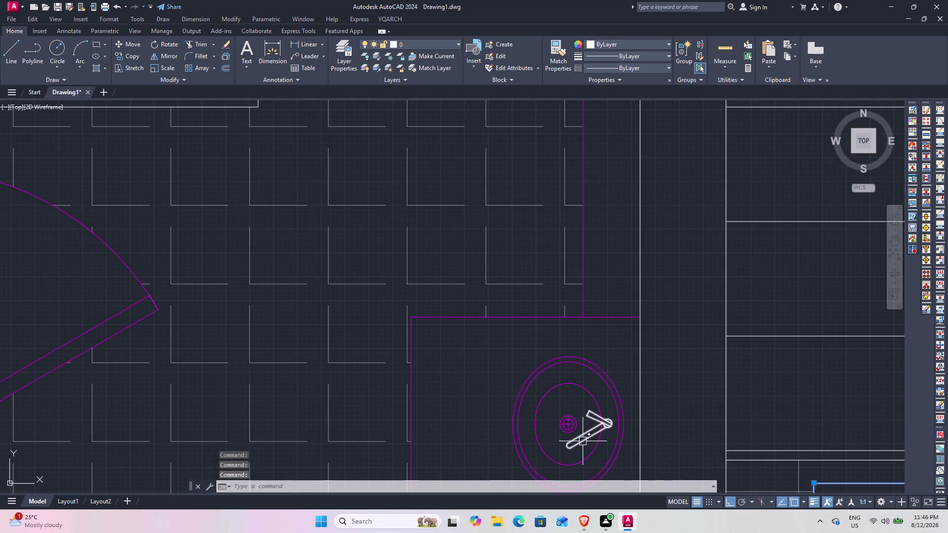
click(583, 442)
Add the living-room coffee table and the rug's bottom edge.
scroll(down, 3)
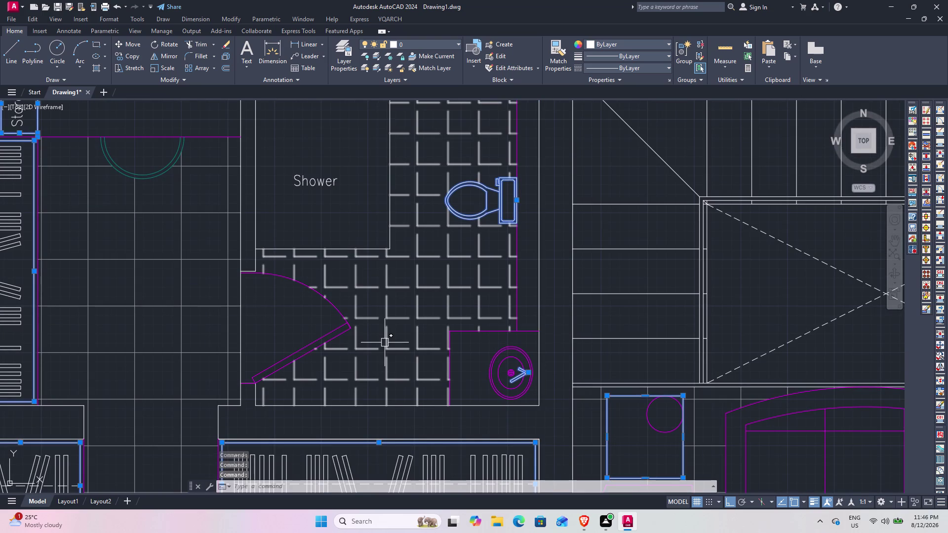
scroll(down, 3)
middle_drag(500, 380, 395, 228)
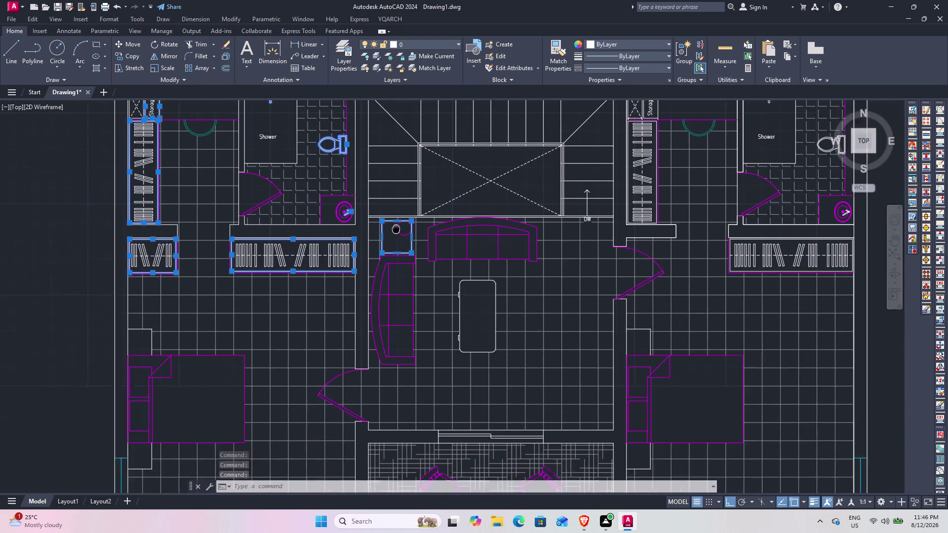
middle_drag(396, 228, 376, 233)
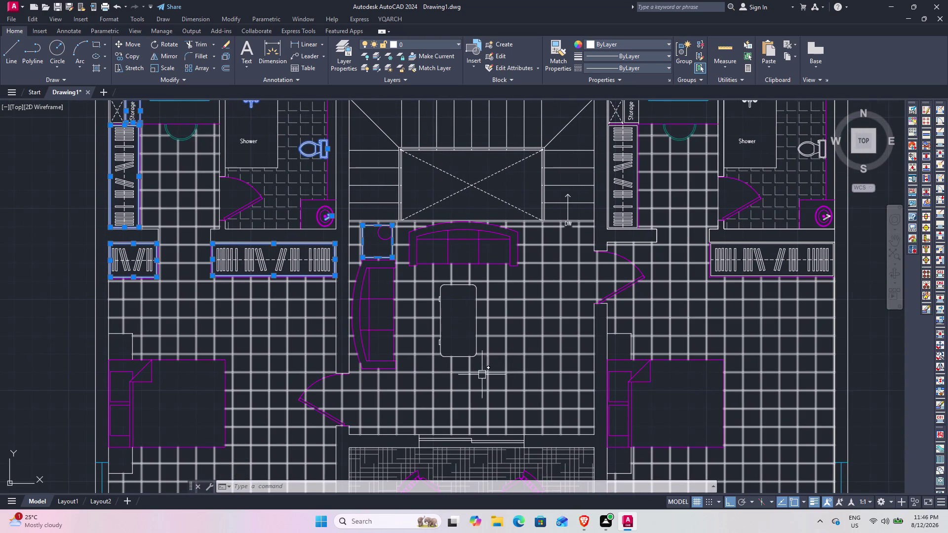
click(464, 358)
middle_drag(496, 384, 459, 201)
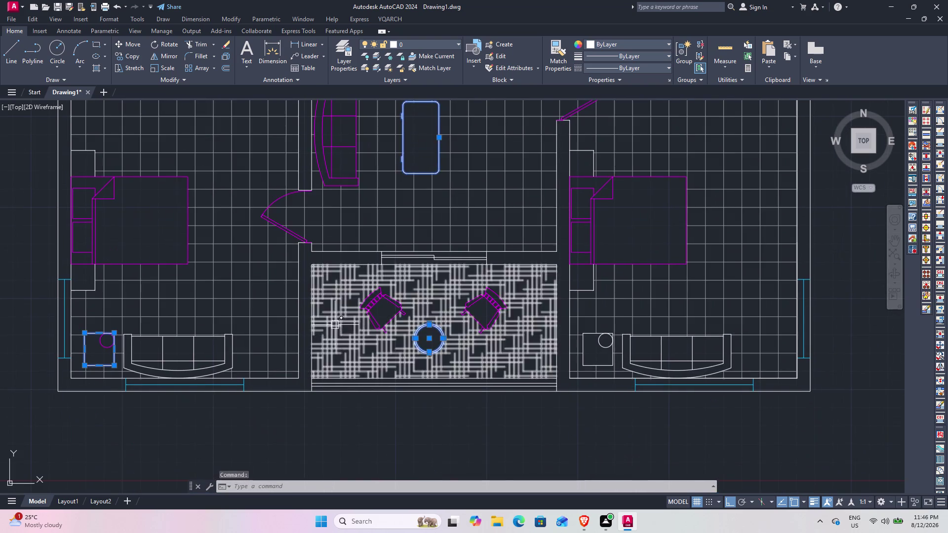
middle_drag(400, 296, 396, 403)
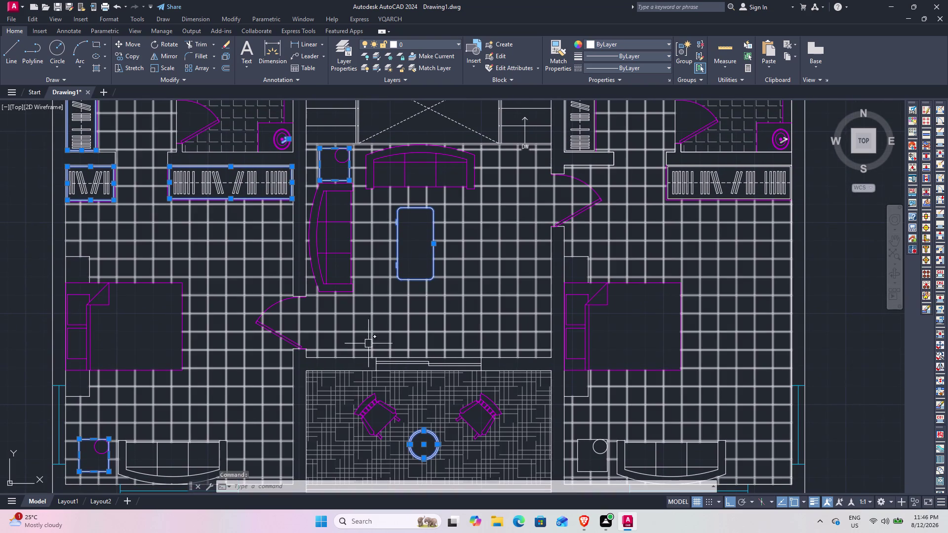
middle_drag(373, 317, 383, 277)
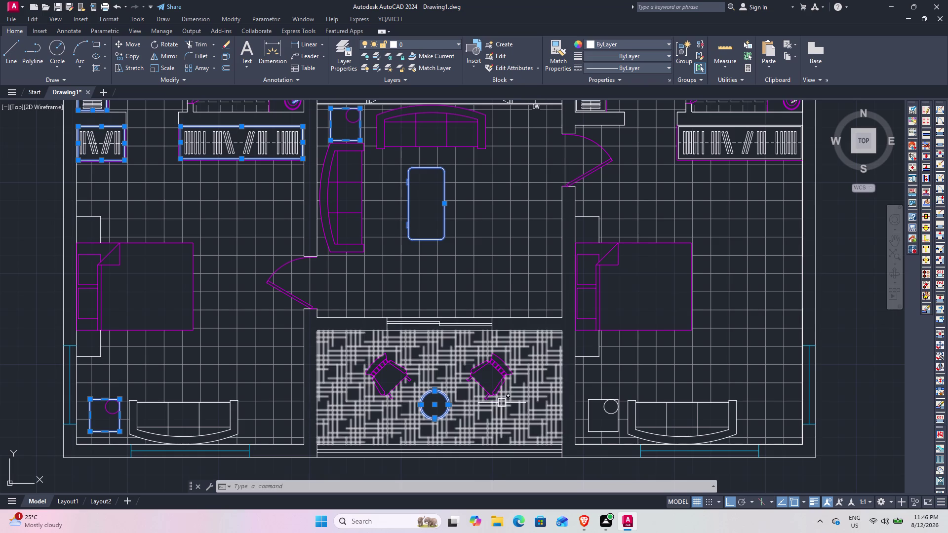
scroll(up, 3)
click(499, 441)
click(500, 435)
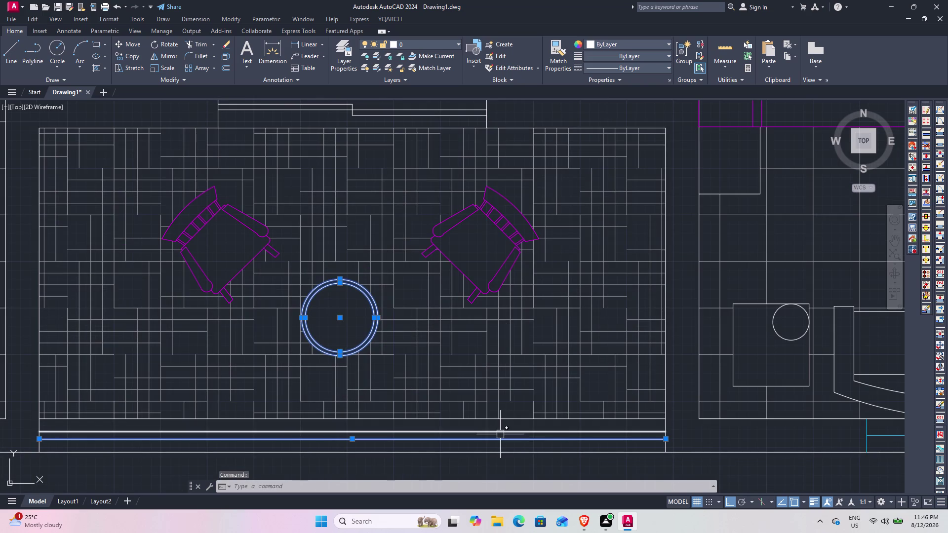
Add the short wall lines, segments and corner near the left bedroom.
middle_drag(624, 400, 345, 414)
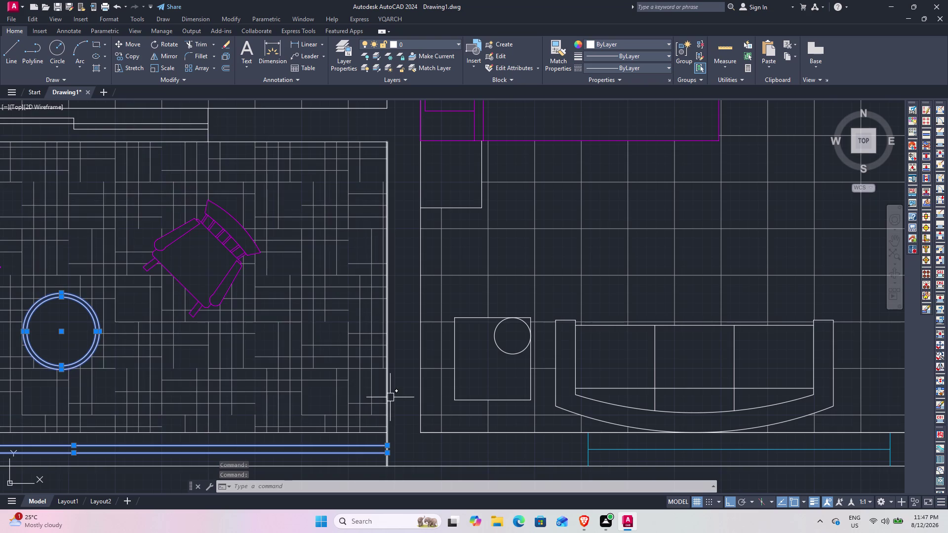
middle_drag(547, 345, 455, 438)
scroll(down, 3)
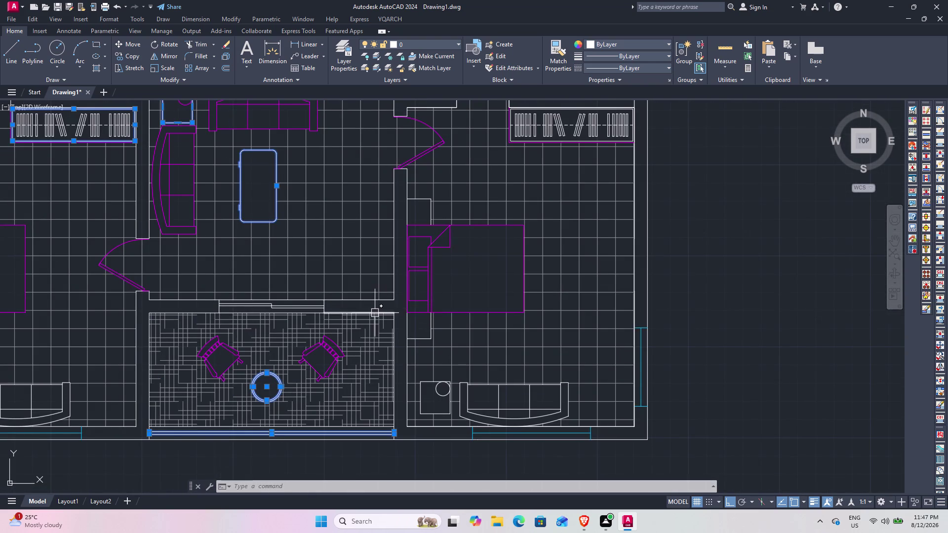
middle_drag(378, 314, 624, 347)
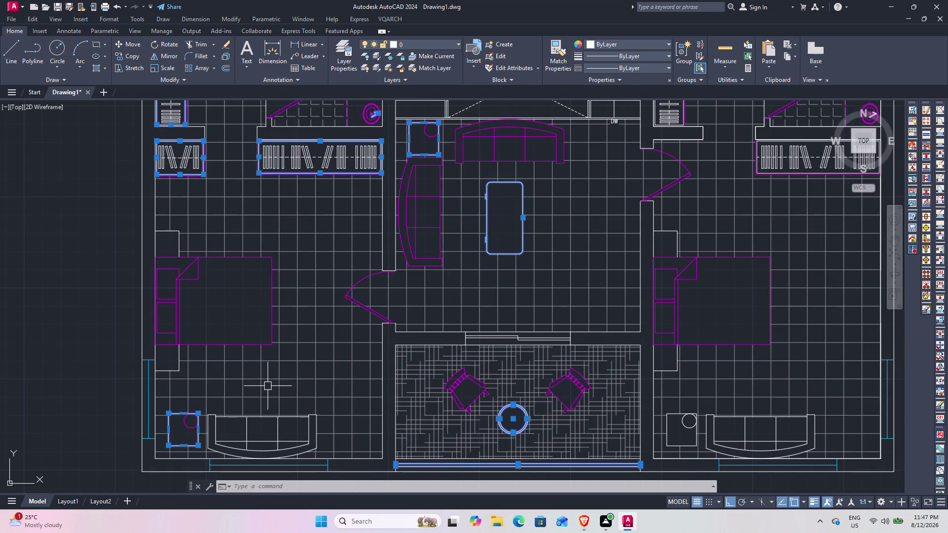
scroll(up, 3)
click(75, 364)
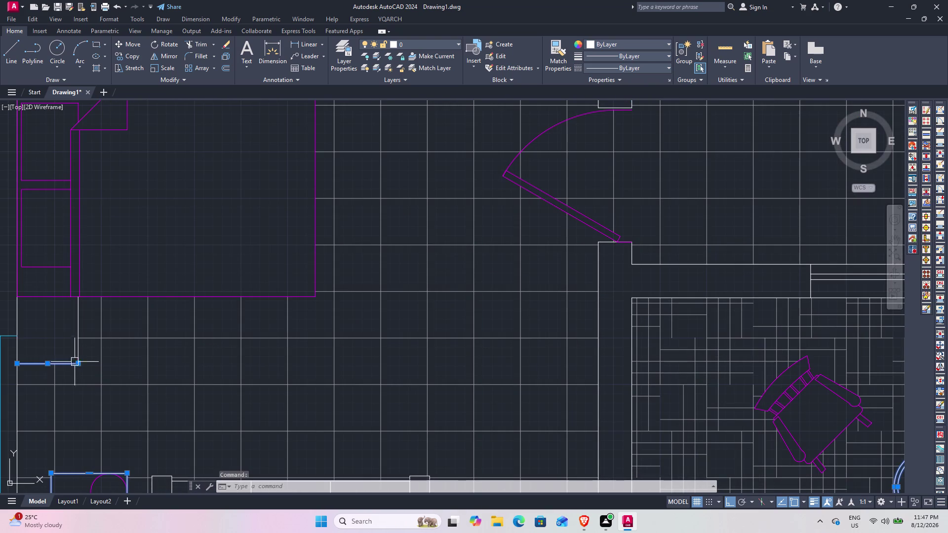
click(78, 342)
middle_drag(137, 251, 219, 532)
click(121, 398)
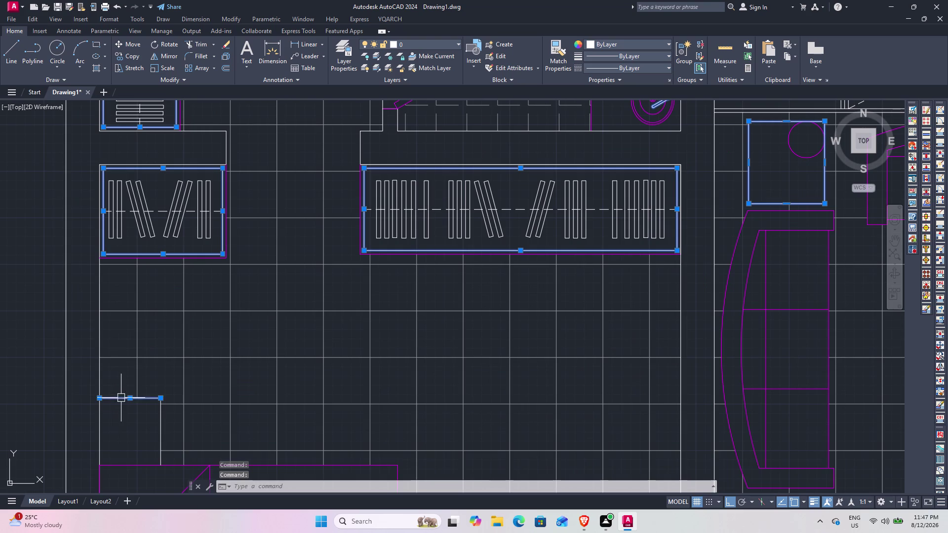
click(164, 431)
click(160, 428)
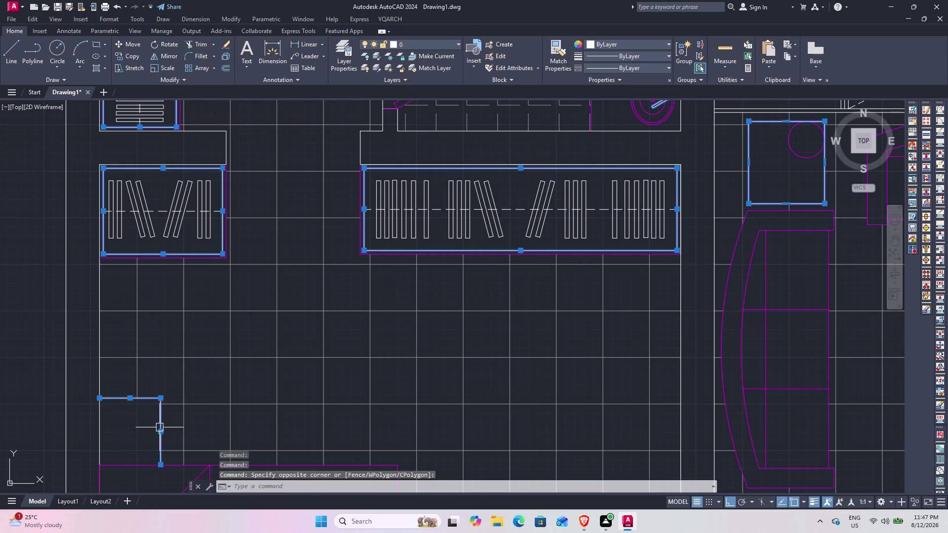
Add the right bedroom's wall corner and the short wall line below the other bed.
middle_drag(635, 383, 45, 318)
middle_drag(465, 313, 28, 216)
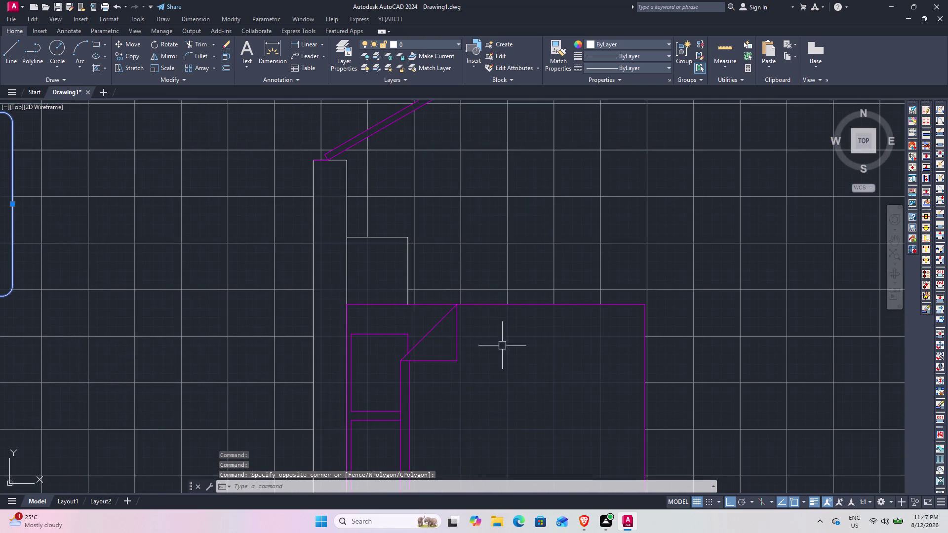
click(408, 263)
click(396, 237)
scroll(down, 3)
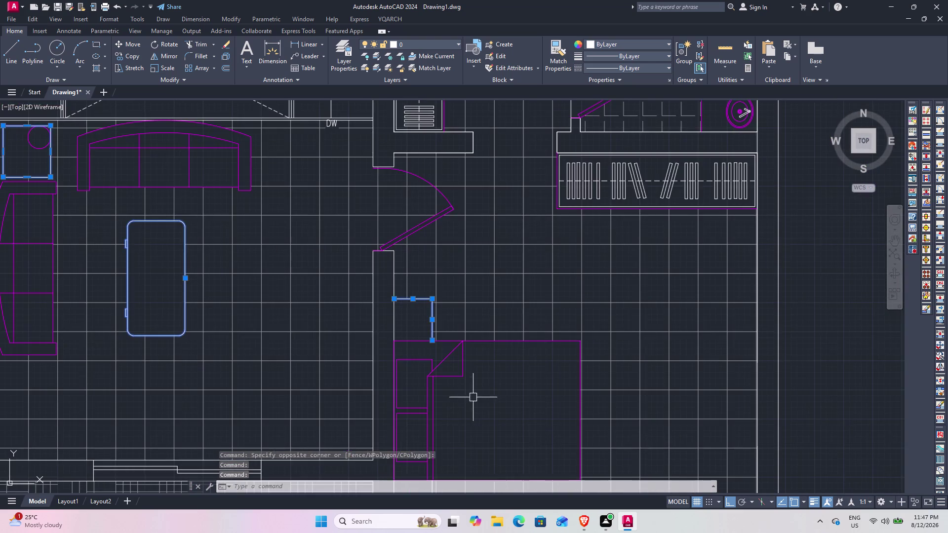
middle_drag(465, 384, 432, 223)
click(388, 359)
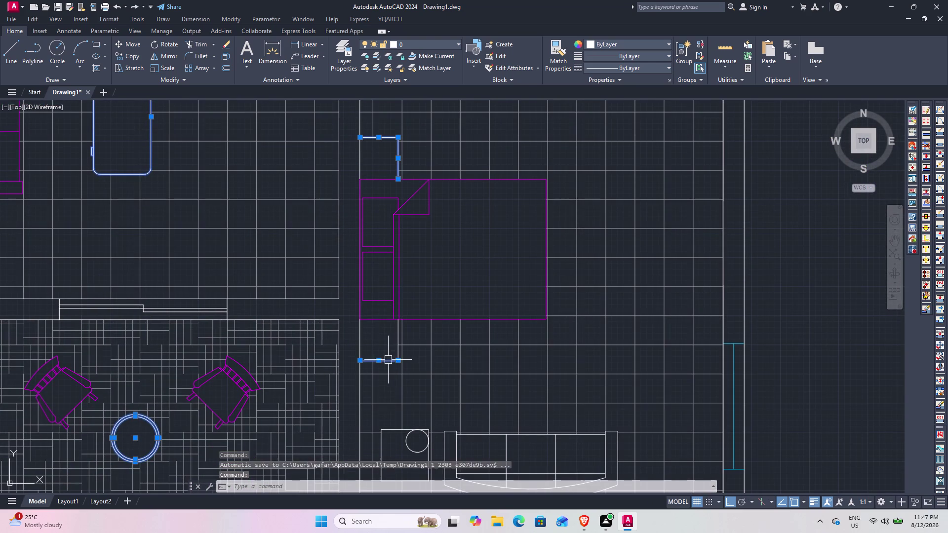
click(397, 352)
middle_drag(450, 236, 456, 429)
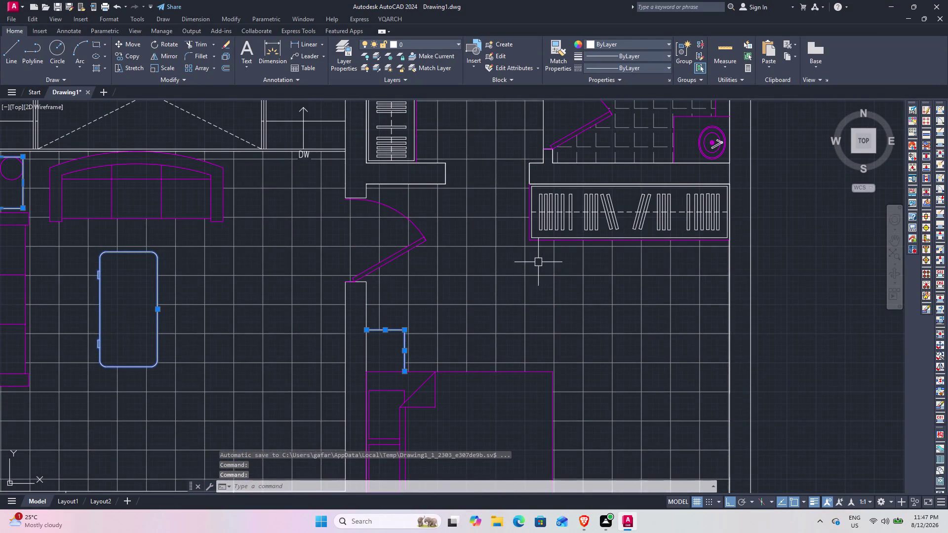
middle_drag(490, 284, 488, 384)
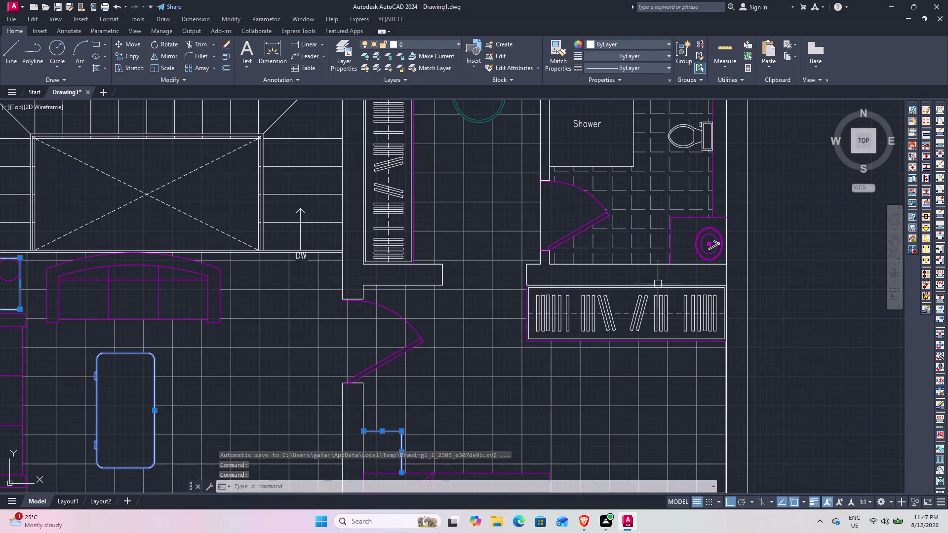
scroll(up, 3)
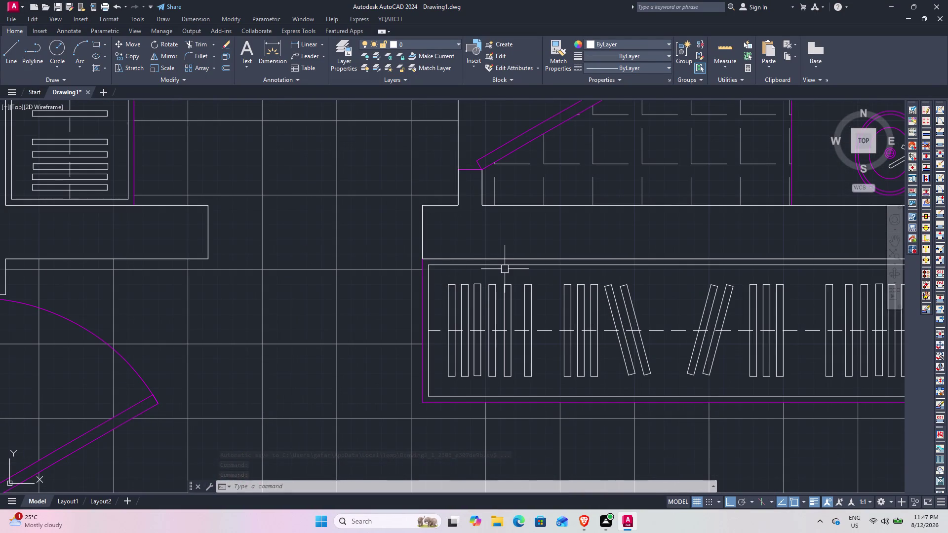
Select the wardrobes below the bathroom.
click(507, 265)
click(430, 310)
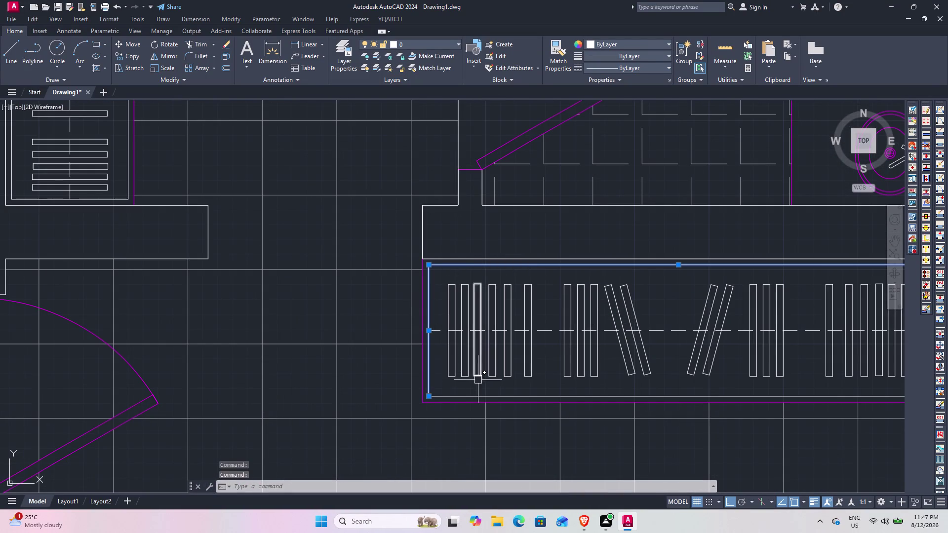
click(491, 394)
scroll(down, 3)
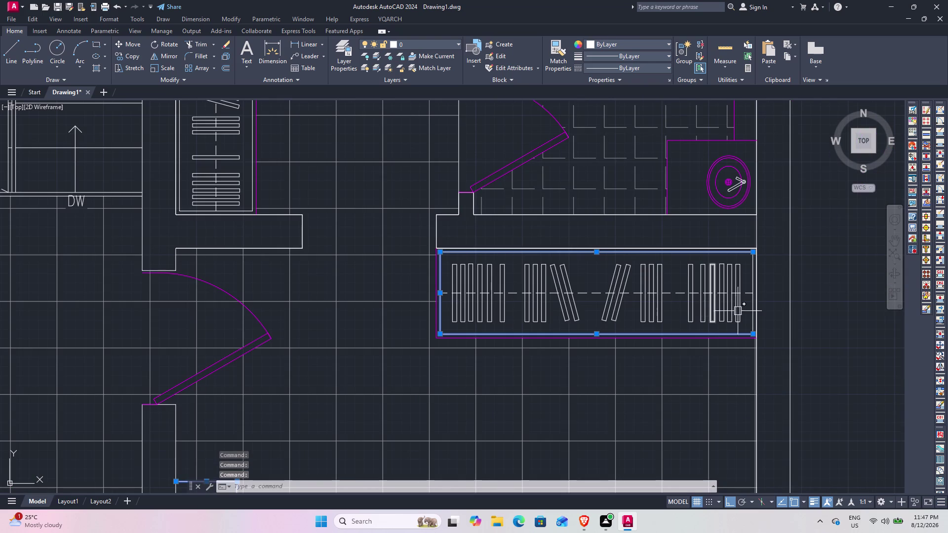
click(754, 305)
Add the shower mixer and toilet to the selection.
middle_drag(454, 288, 440, 401)
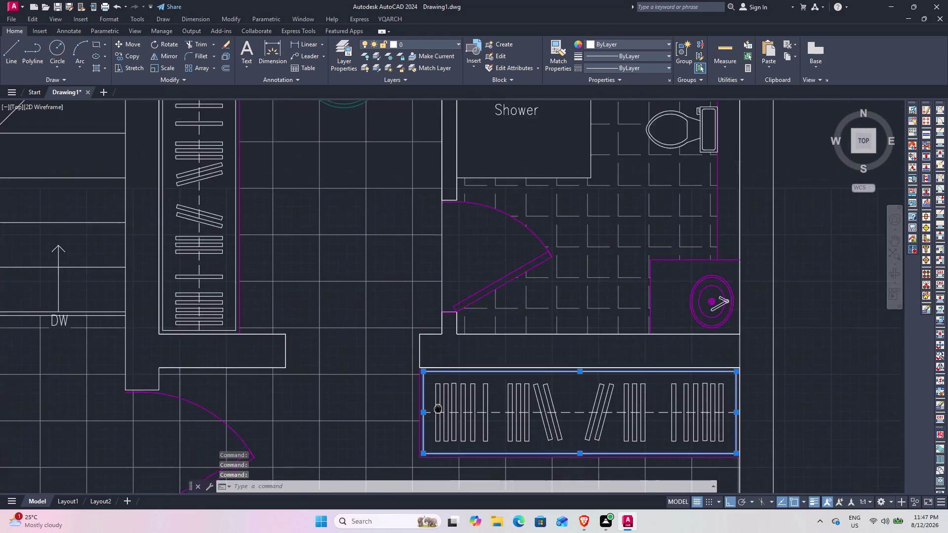
middle_drag(440, 401, 432, 432)
scroll(down, 3)
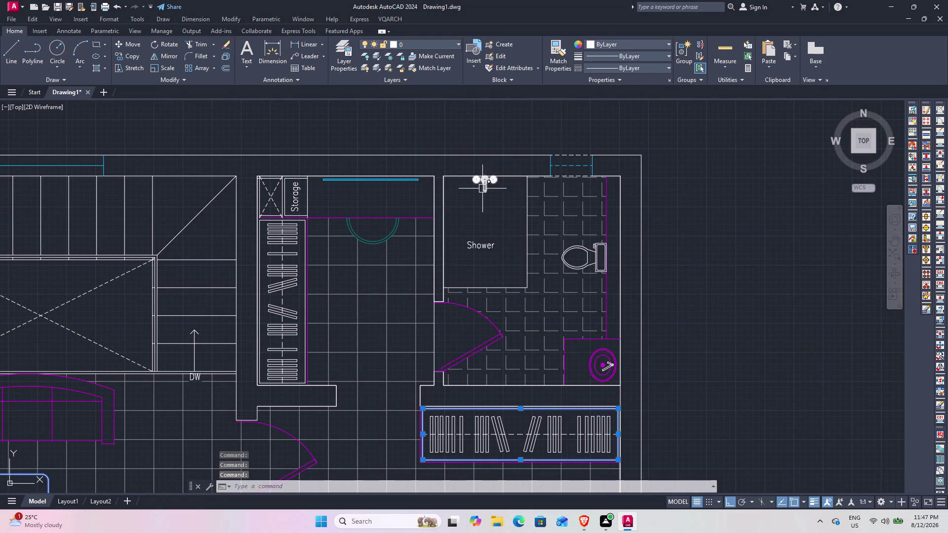
click(483, 189)
click(592, 258)
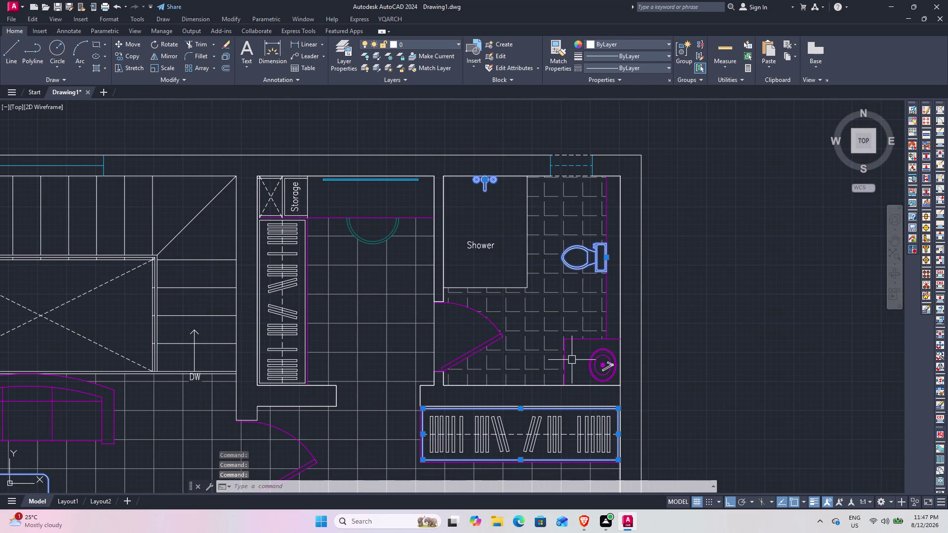
scroll(up, 3)
Add the storage wall line and the wardrobe's outline and edges.
click(307, 258)
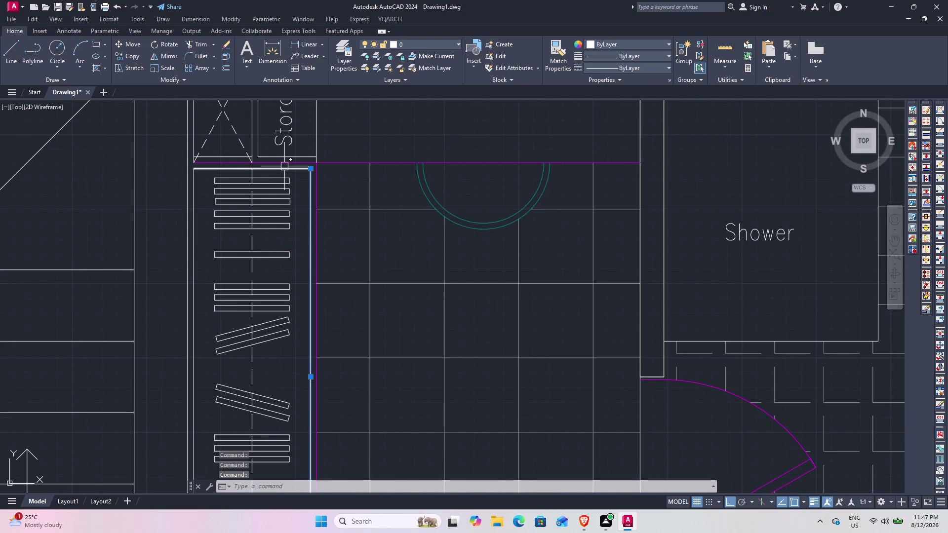
click(285, 166)
middle_drag(252, 264, 311, 114)
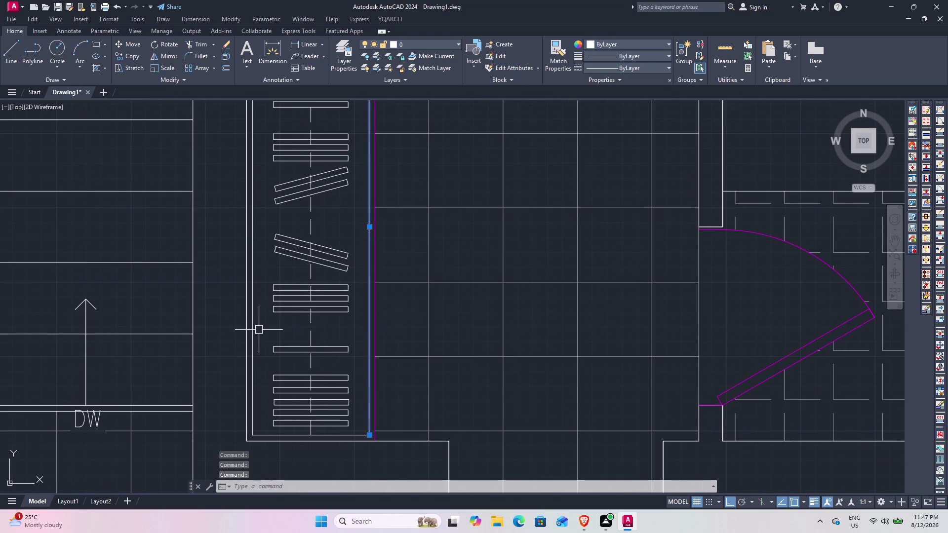
click(253, 326)
click(283, 435)
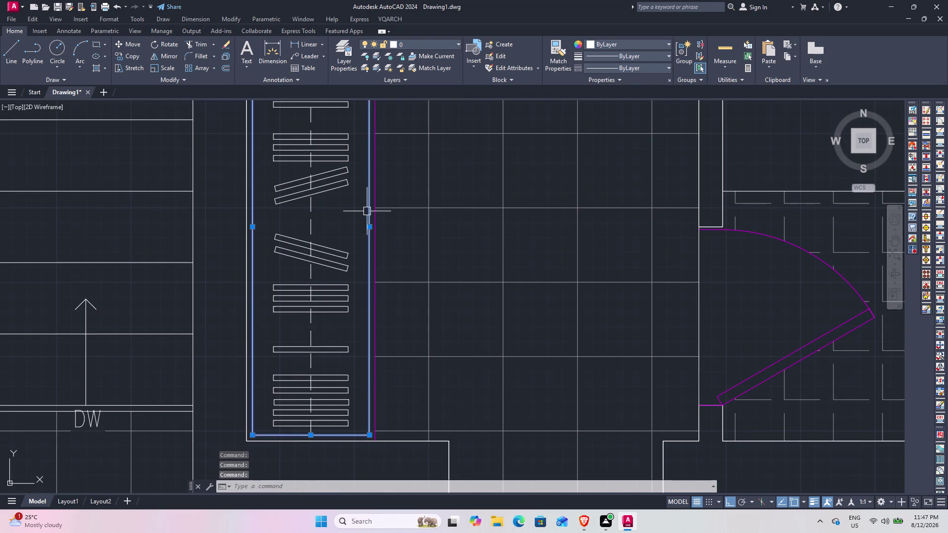
Add the storage unit, its box and frame to the selection.
middle_drag(367, 211, 291, 450)
scroll(up, 3)
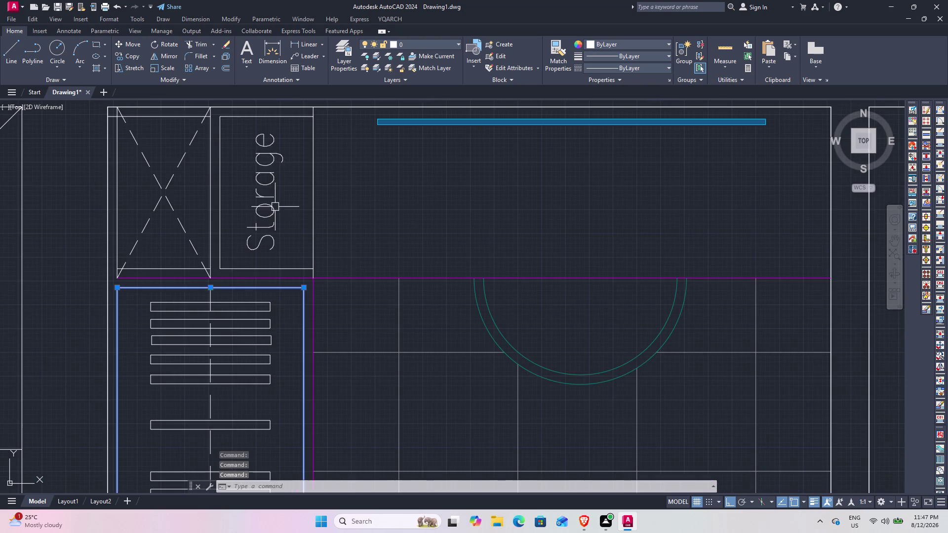
click(266, 267)
click(225, 221)
click(220, 201)
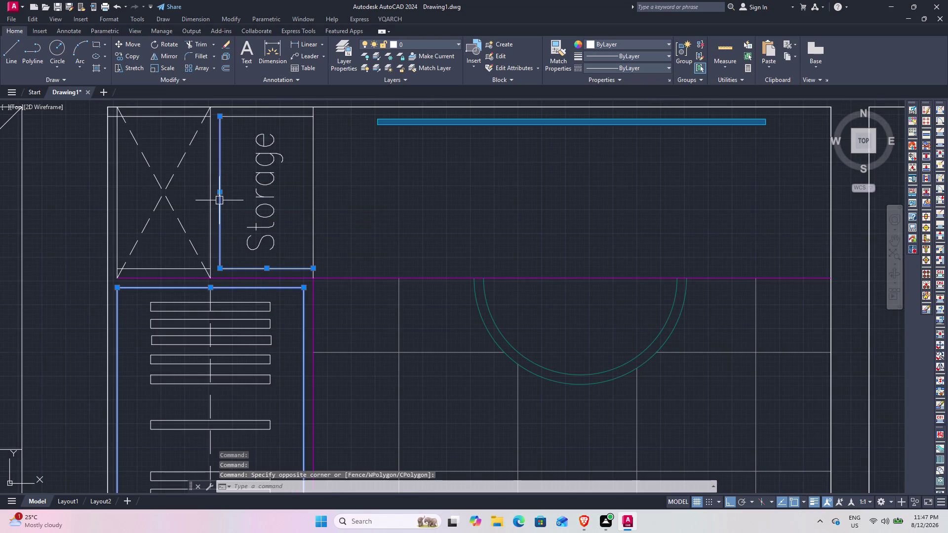
click(241, 118)
click(314, 186)
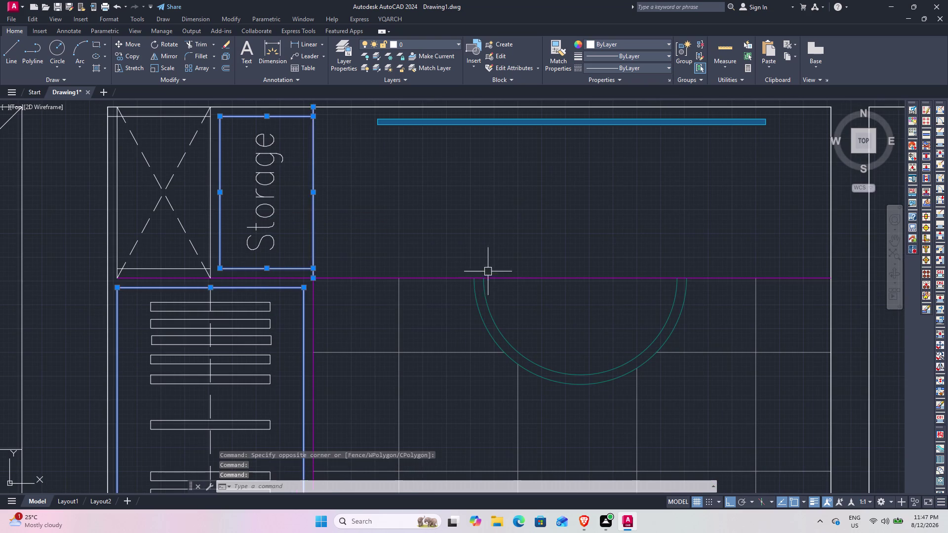
Add the washbasin, then pan toward the bedroom furniture.
scroll(down, 3)
middle_drag(637, 284, 364, 188)
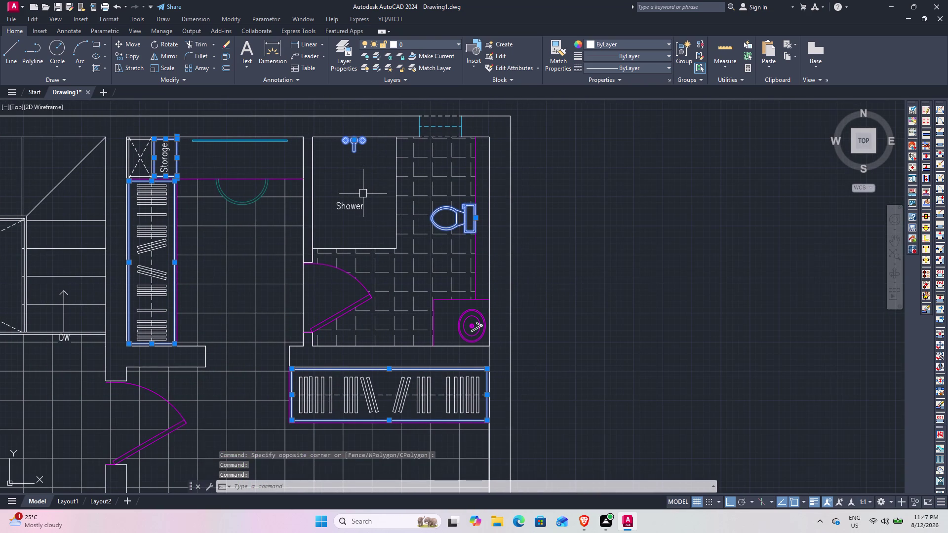
scroll(up, 3)
click(480, 331)
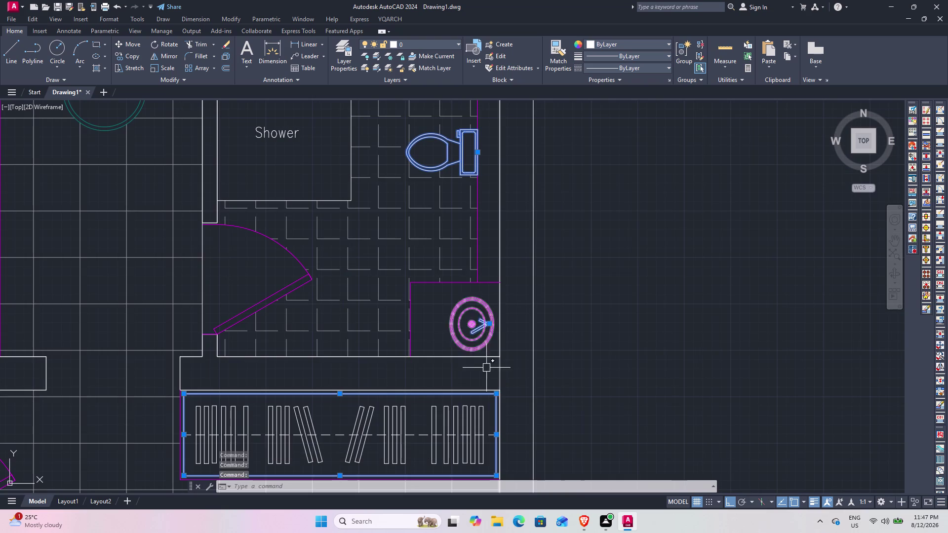
middle_drag(479, 361, 444, 183)
scroll(down, 3)
middle_drag(393, 360, 434, 190)
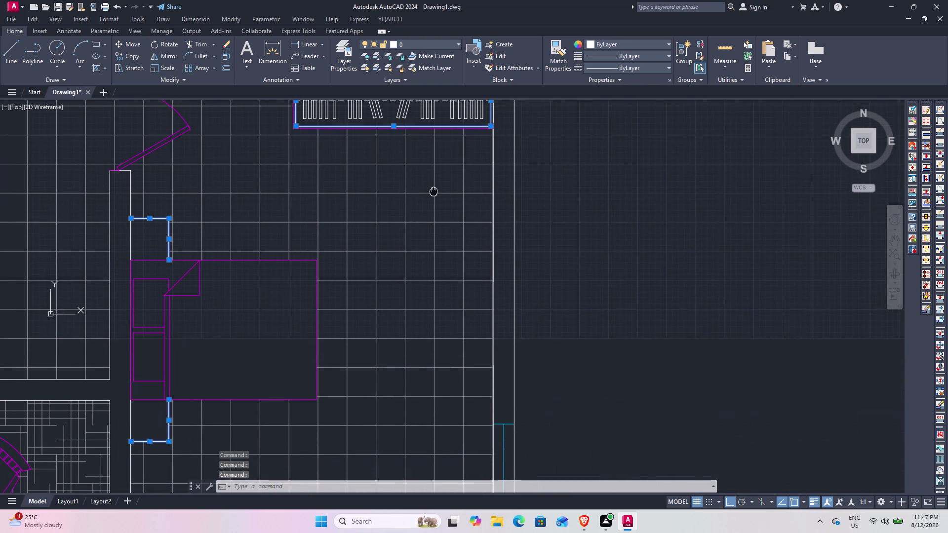
middle_drag(433, 191, 433, 190)
scroll(down, 3)
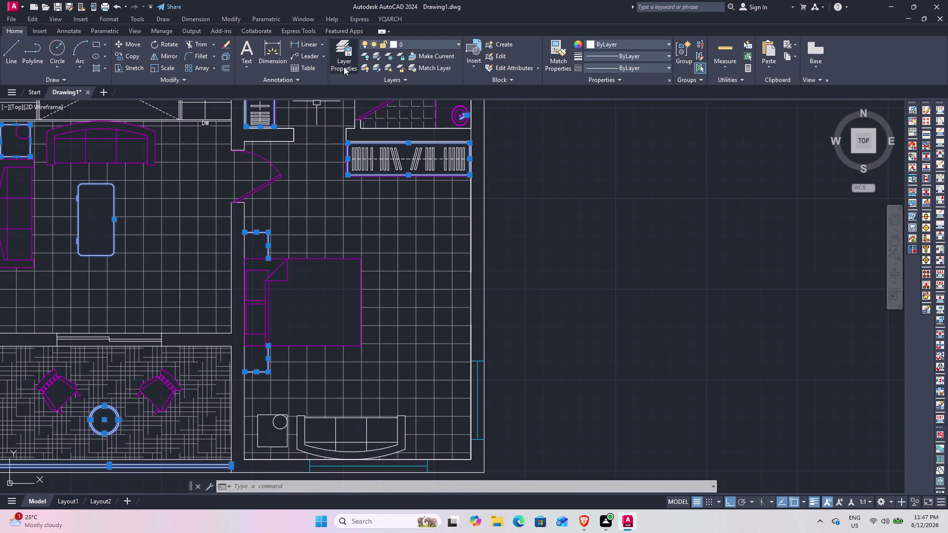
click(349, 54)
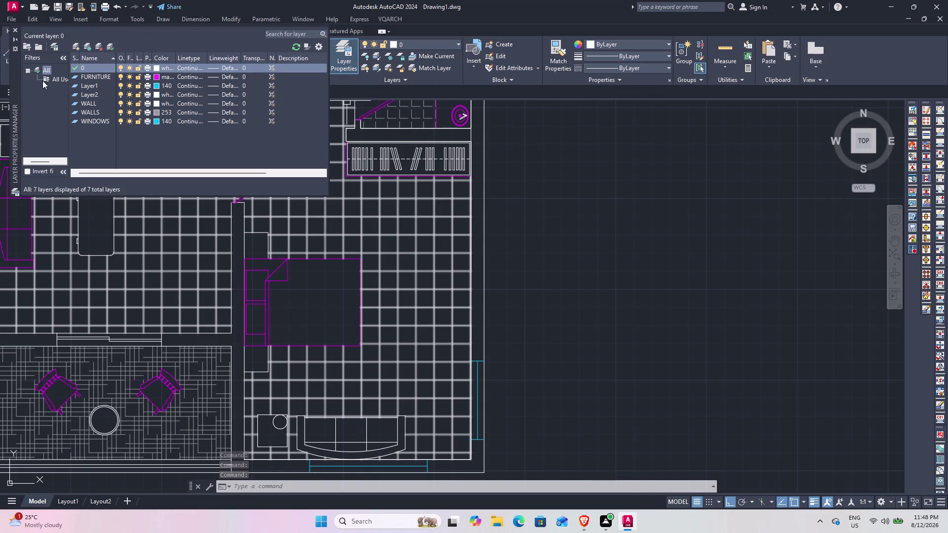
click(13, 32)
scroll(down, 3)
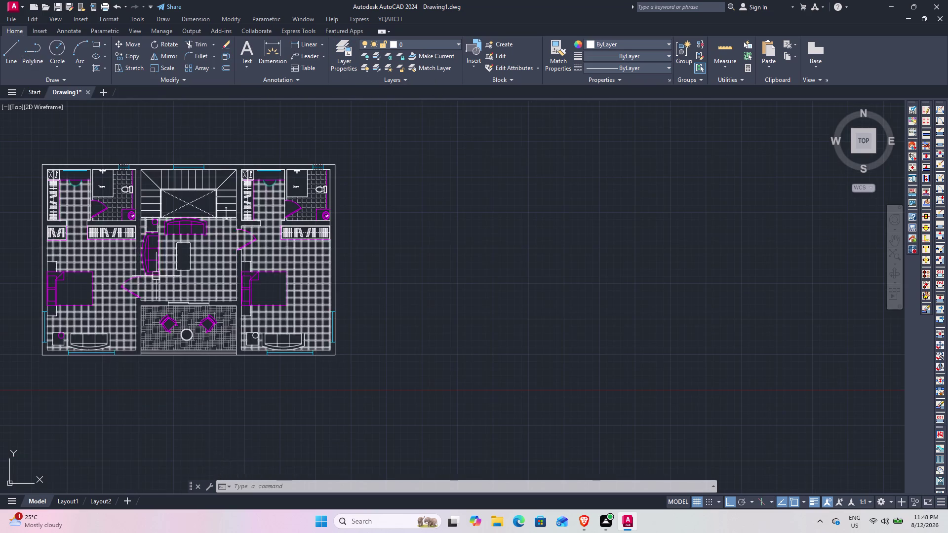
middle_drag(159, 275, 326, 252)
scroll(up, 3)
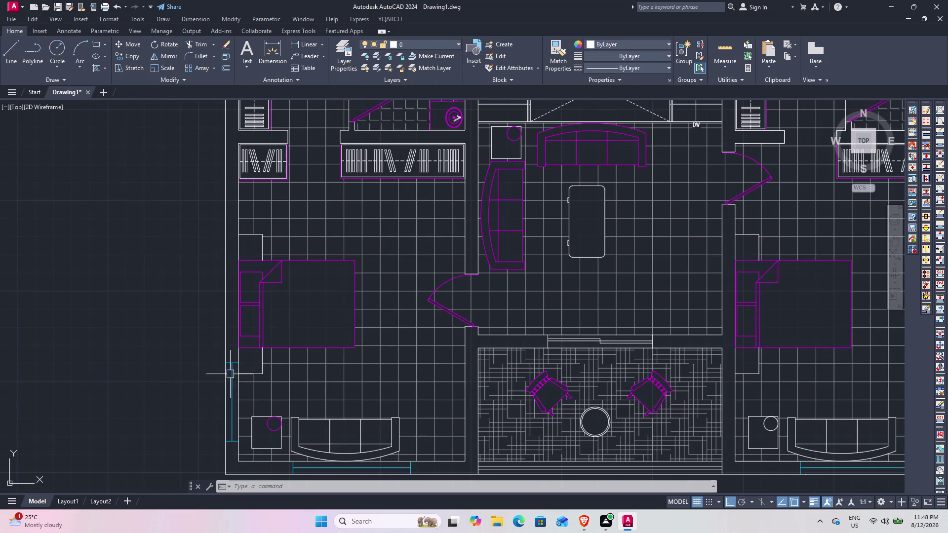
middle_drag(257, 392, 189, 378)
click(347, 53)
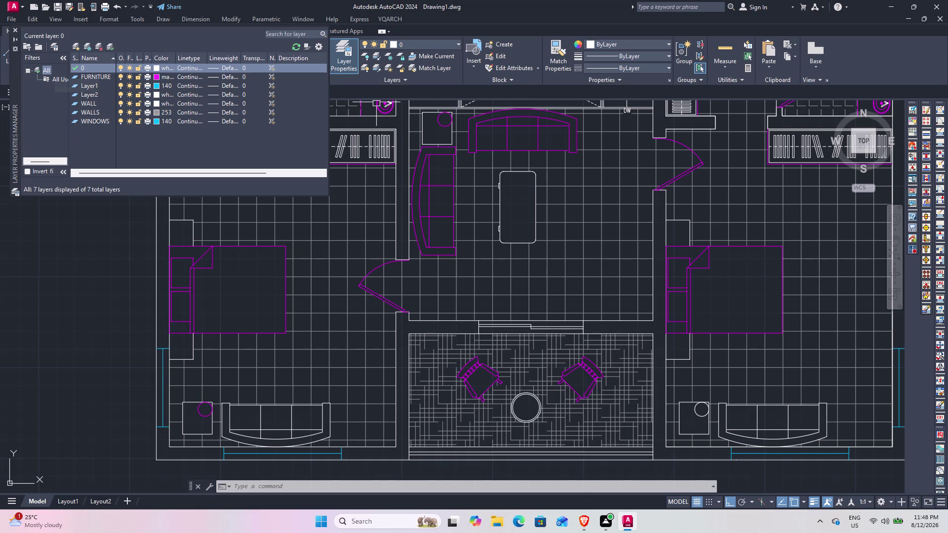
click(15, 32)
scroll(down, 3)
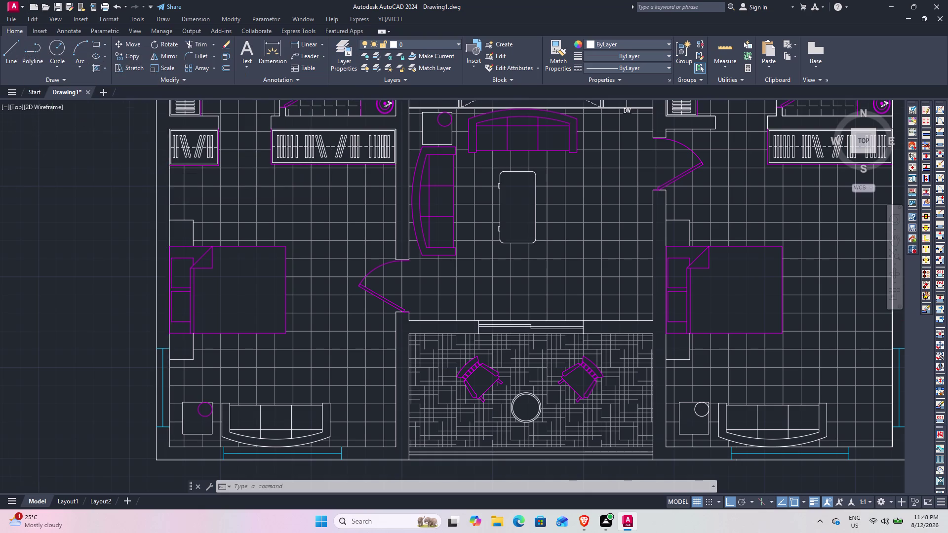
scroll(down, 3)
middle_drag(292, 168, 219, 253)
scroll(up, 3)
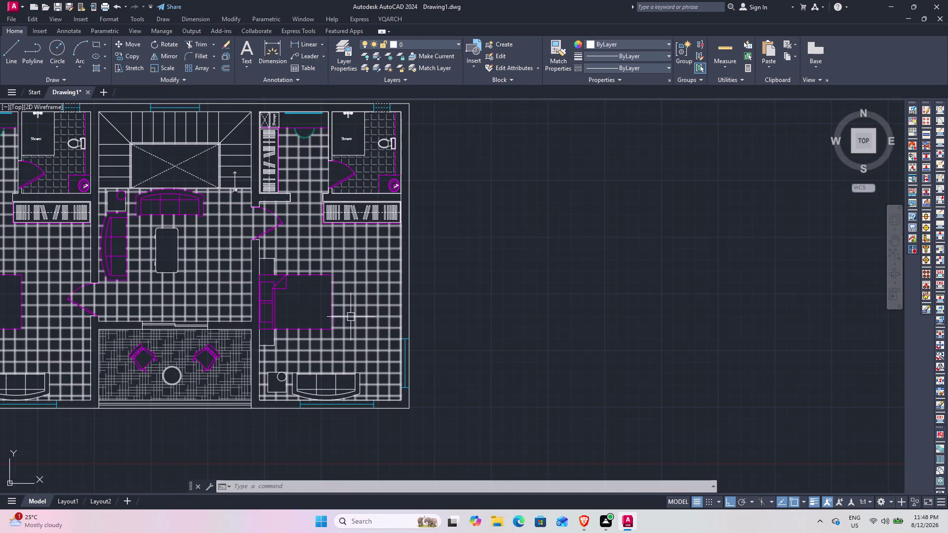
Check the left sofa's layer and move the right-hand sofa onto FURNITURE.
middle_drag(331, 326, 408, 207)
click(121, 276)
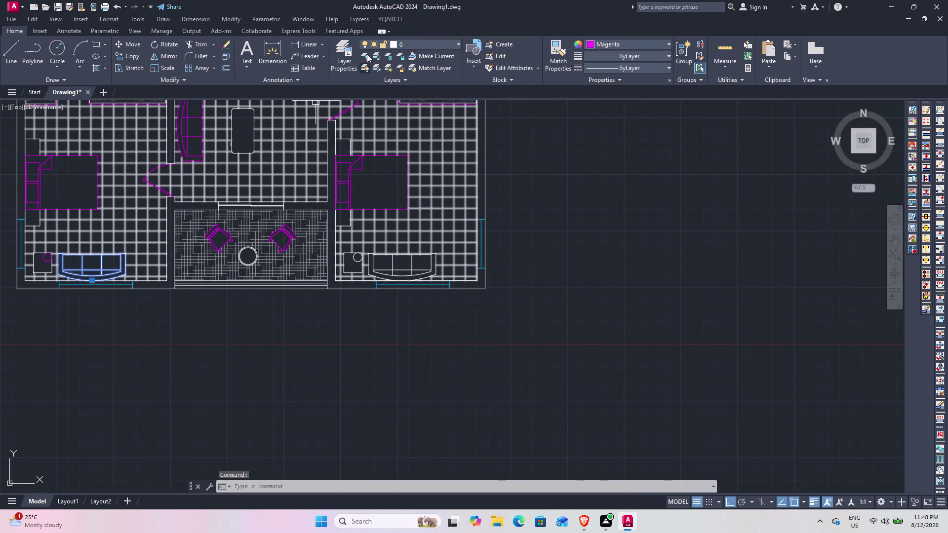
click(406, 40)
click(403, 67)
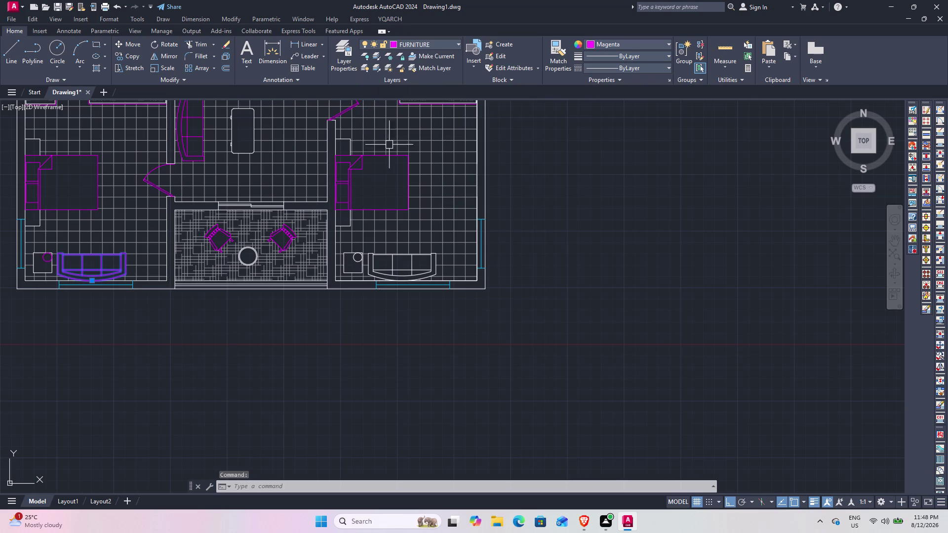
click(378, 259)
click(372, 266)
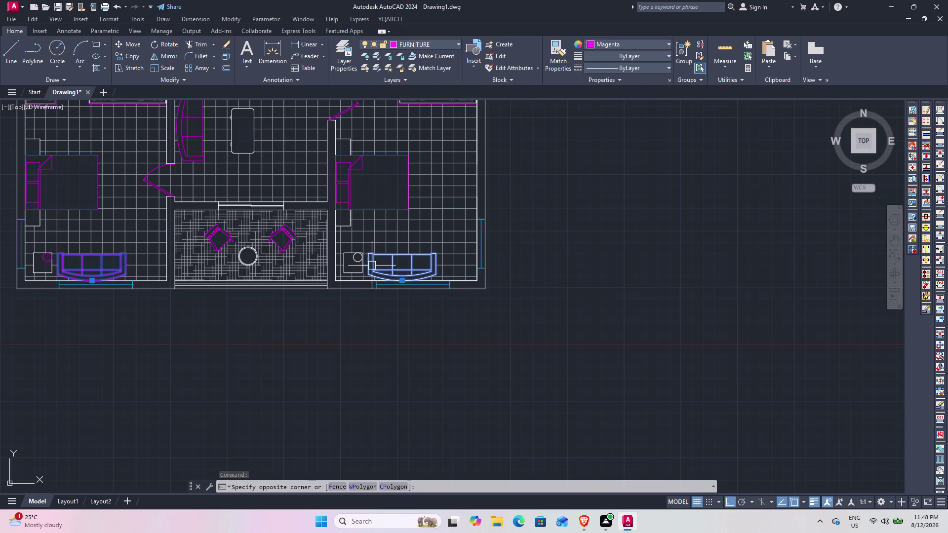
click(388, 44)
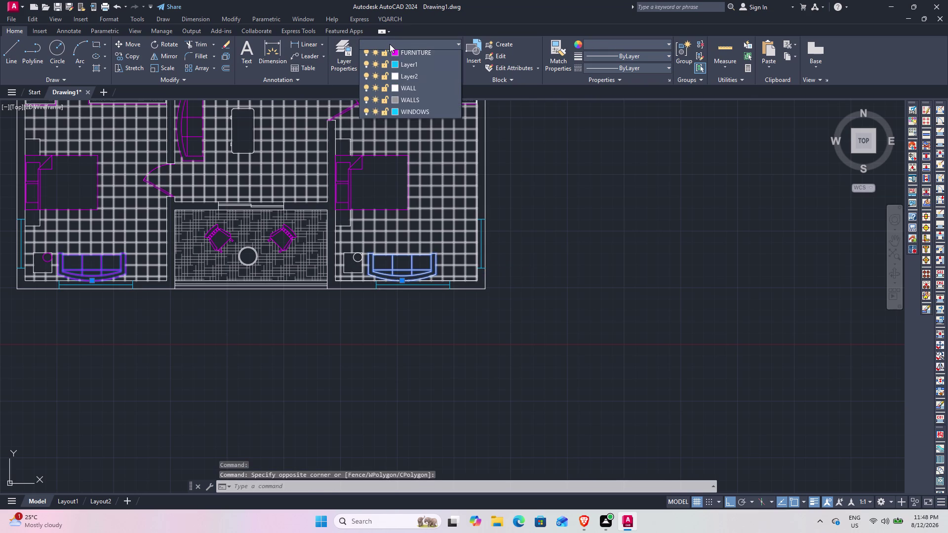
click(400, 70)
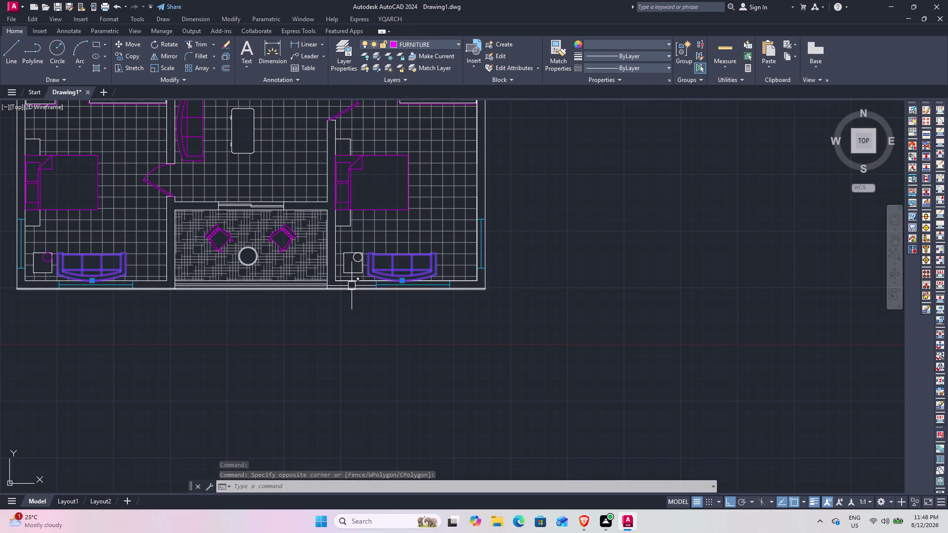
Assign the lamp on the side table to the FURNITURE layer.
scroll(up, 3)
click(356, 259)
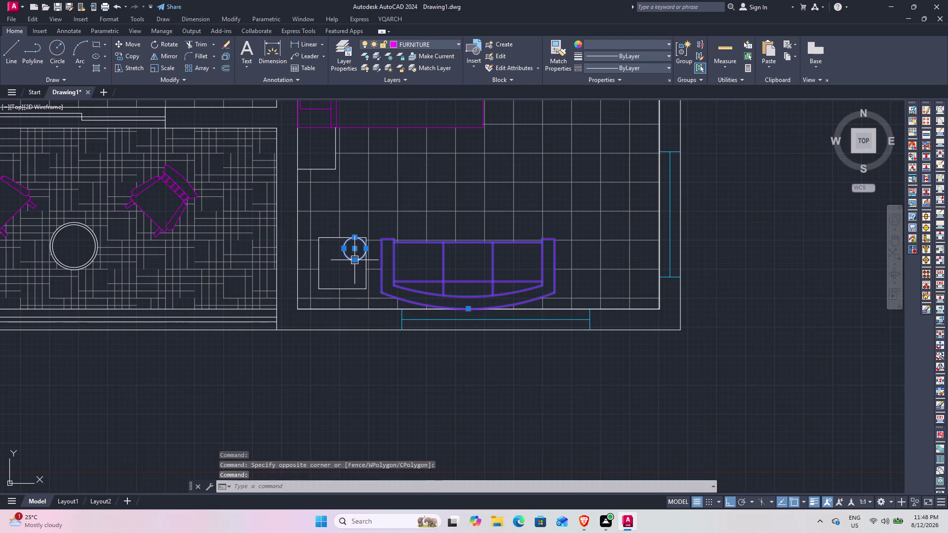
click(420, 37)
click(417, 46)
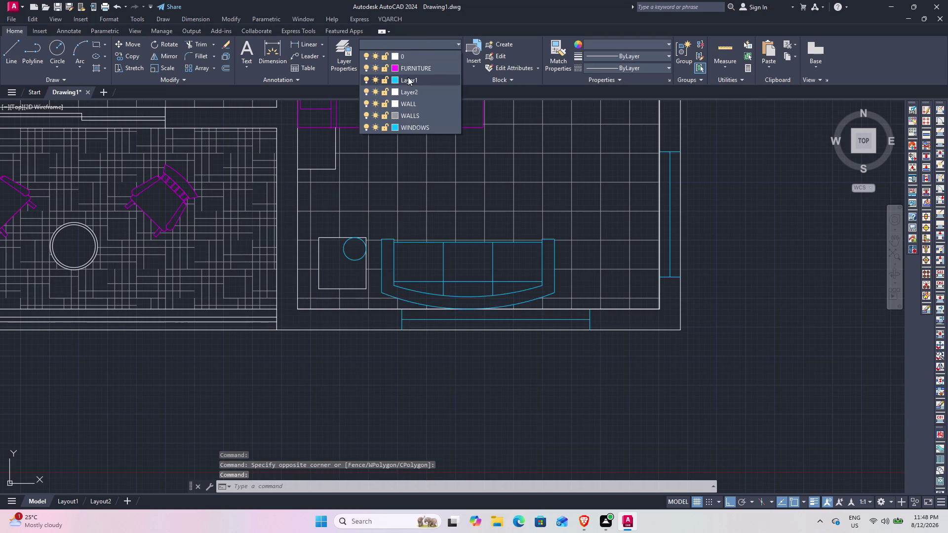
click(409, 68)
Pan across bathrooms, bedrooms and living area to check both apartments.
scroll(down, 3)
middle_drag(429, 131, 434, 305)
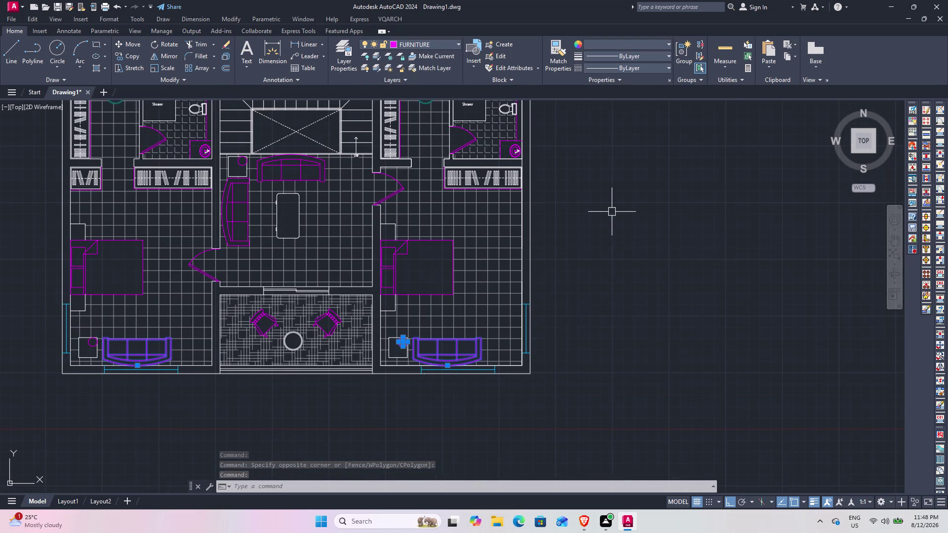
middle_drag(614, 217, 628, 268)
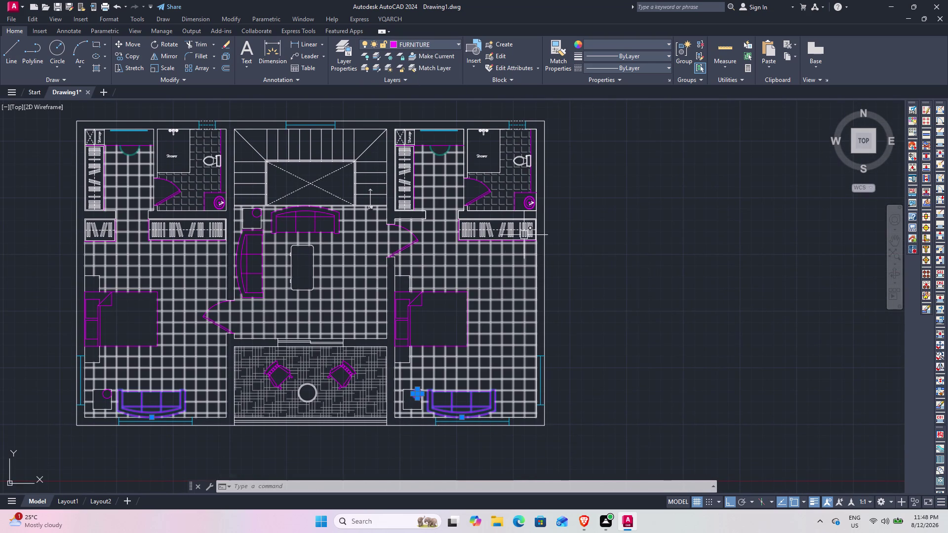
scroll(up, 3)
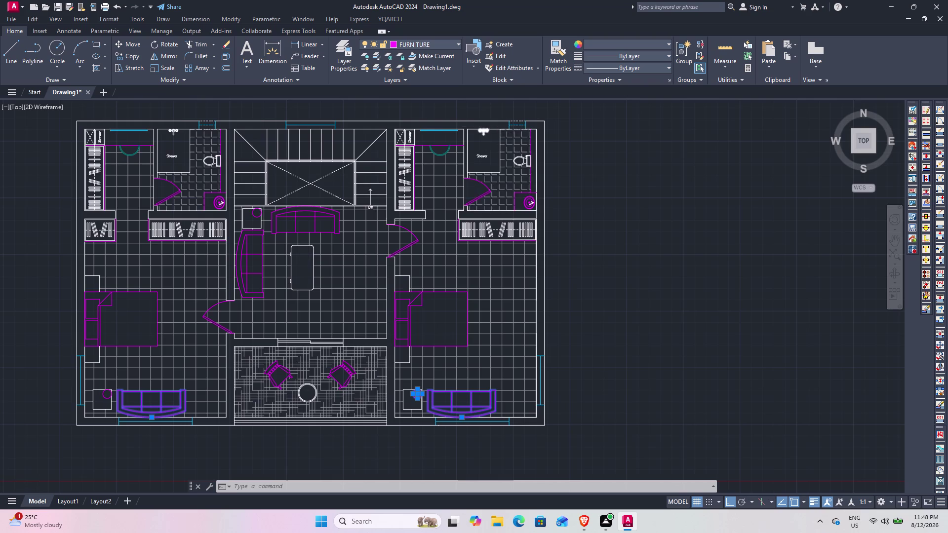
middle_drag(436, 178, 556, 202)
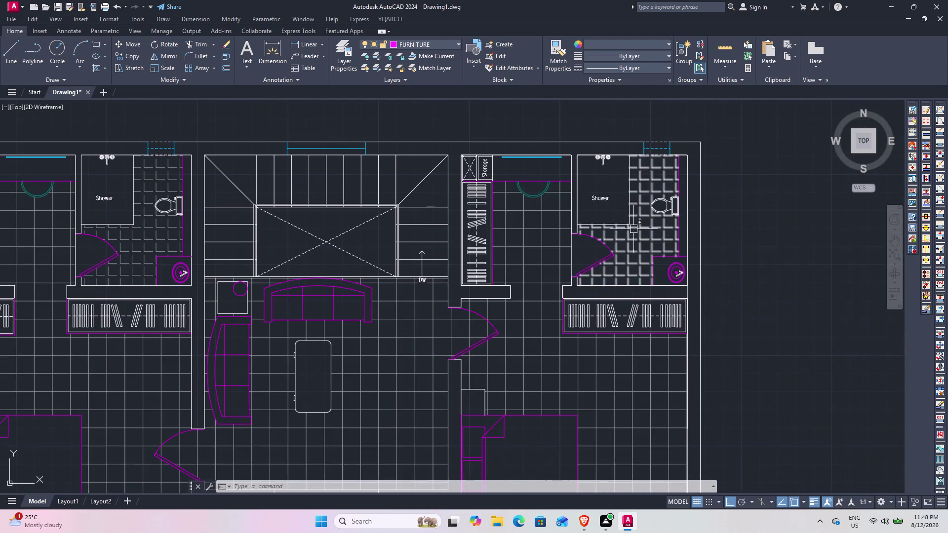
middle_drag(627, 227, 480, 159)
middle_drag(499, 312, 478, 213)
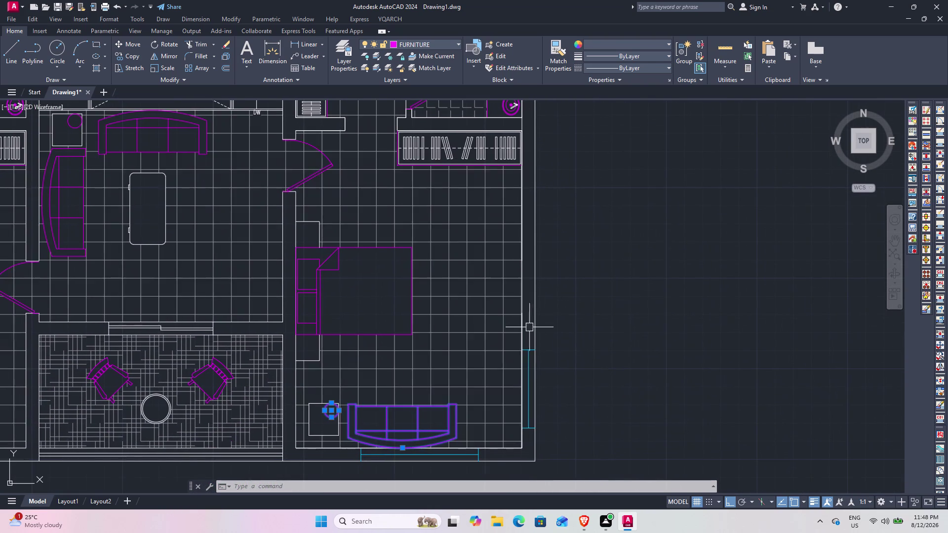
middle_drag(491, 310, 483, 261)
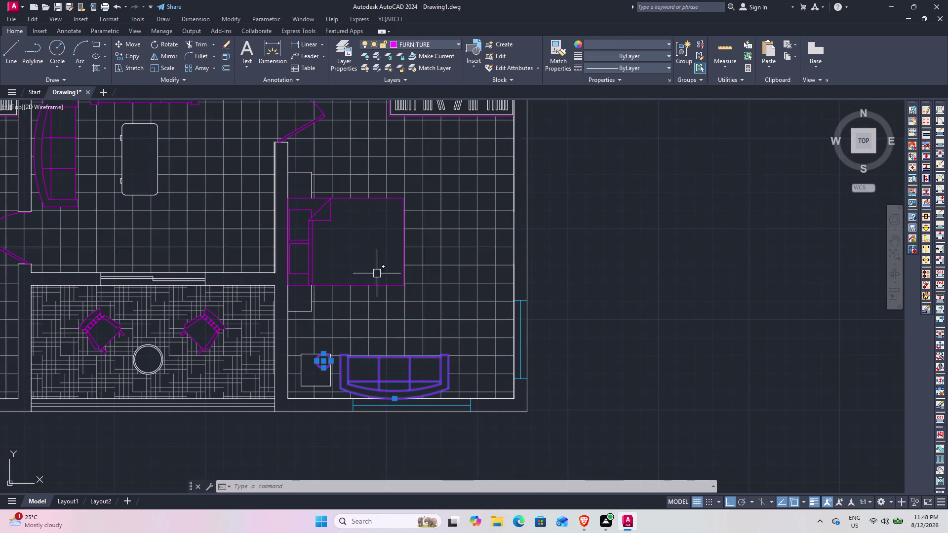
middle_drag(332, 248, 510, 329)
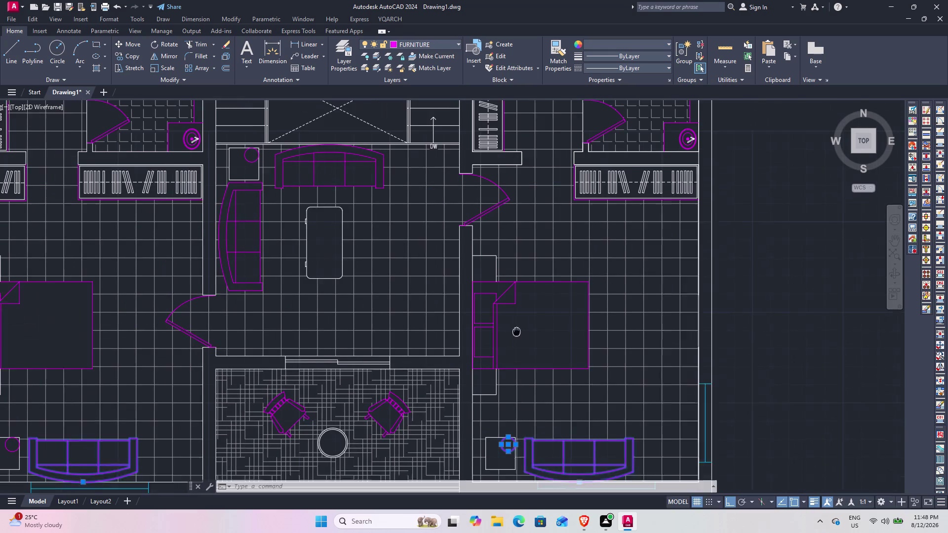
middle_drag(510, 329, 528, 334)
Create a new layer named SANITARY and bring up its colour choices.
click(341, 49)
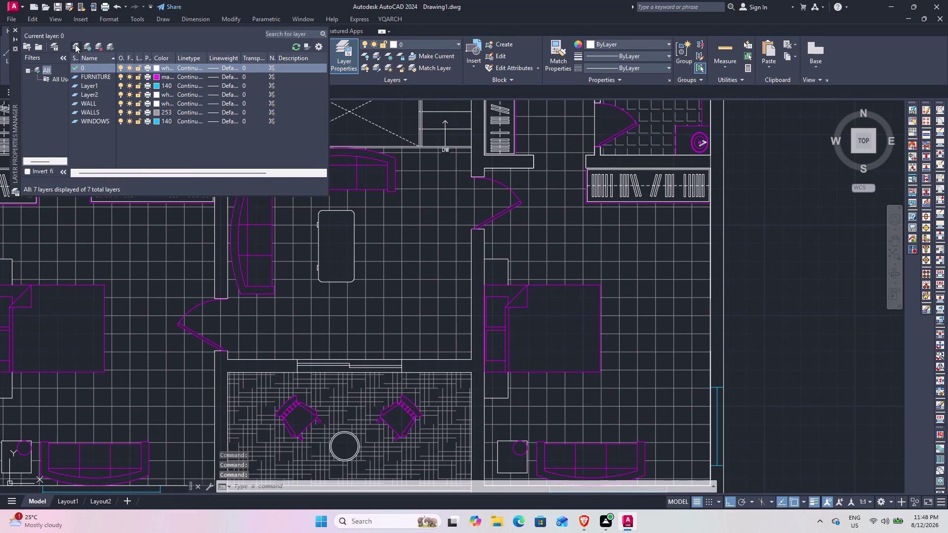
click(73, 44)
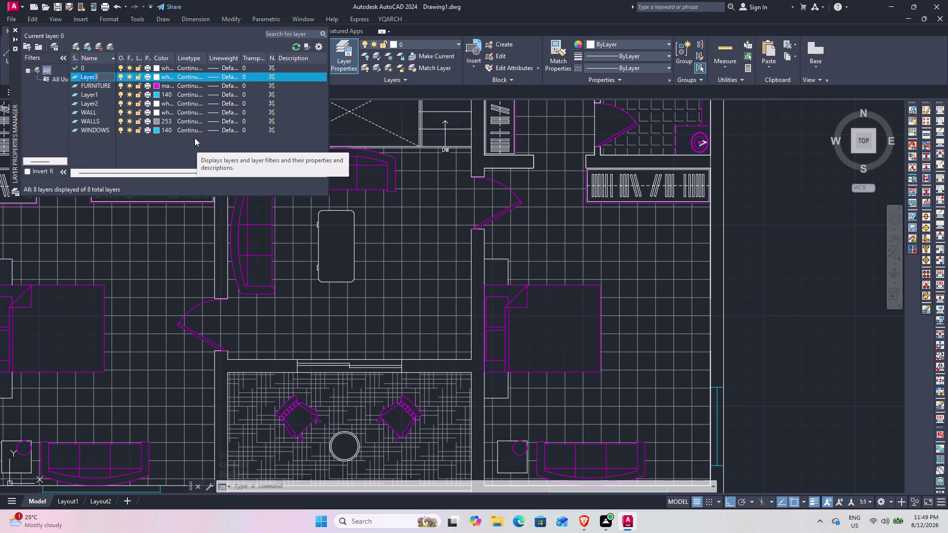
key(a)
key(BackSpace)
text(SANI)
text(TARY)
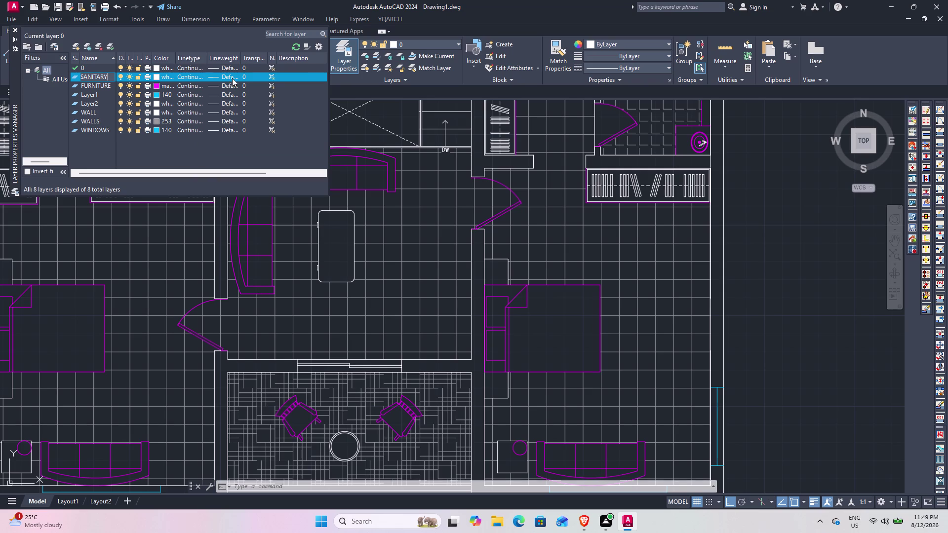
click(157, 77)
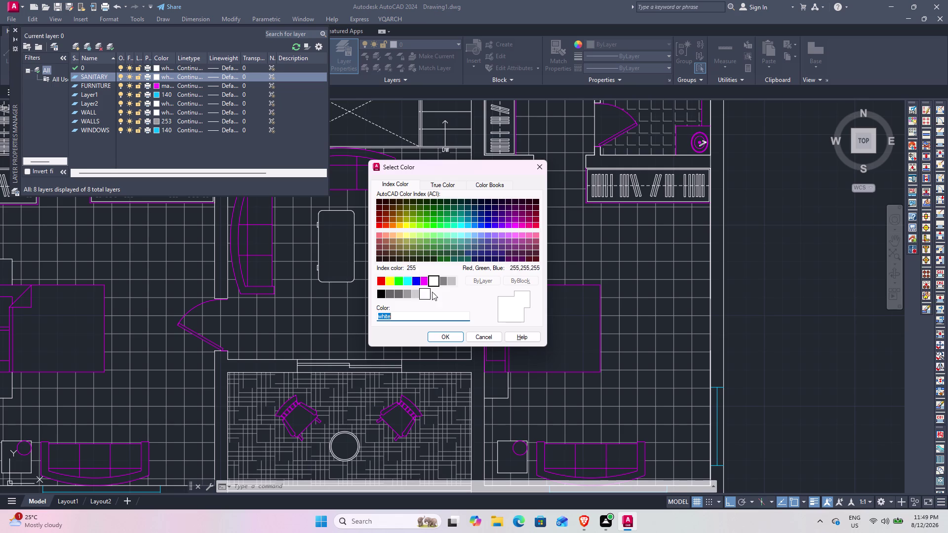
Assign index colour 171 to SANITARY and close the Layer Properties Manager.
click(397, 282)
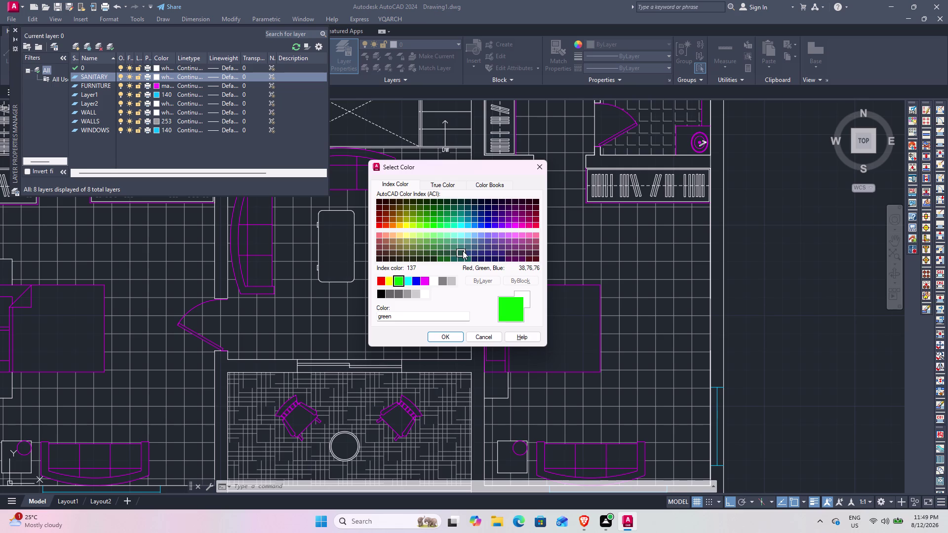
click(488, 236)
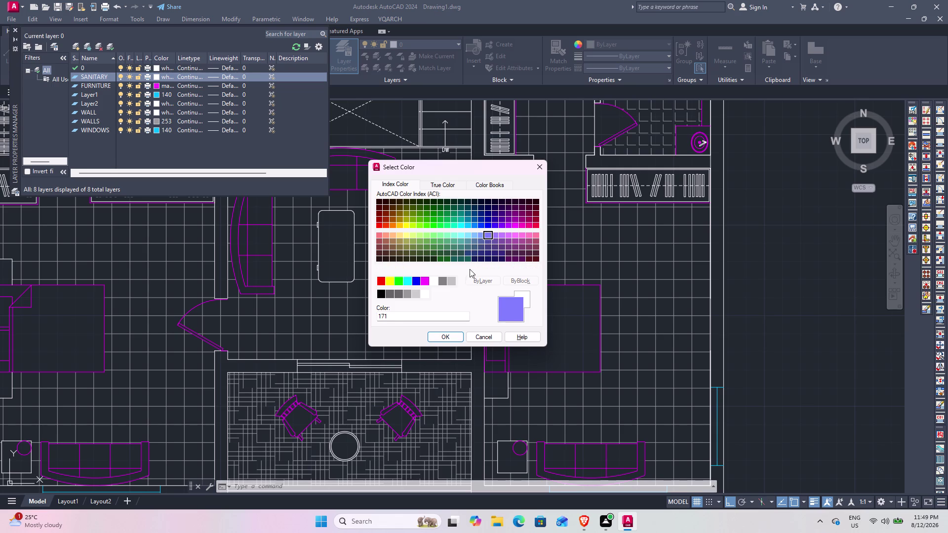
click(489, 240)
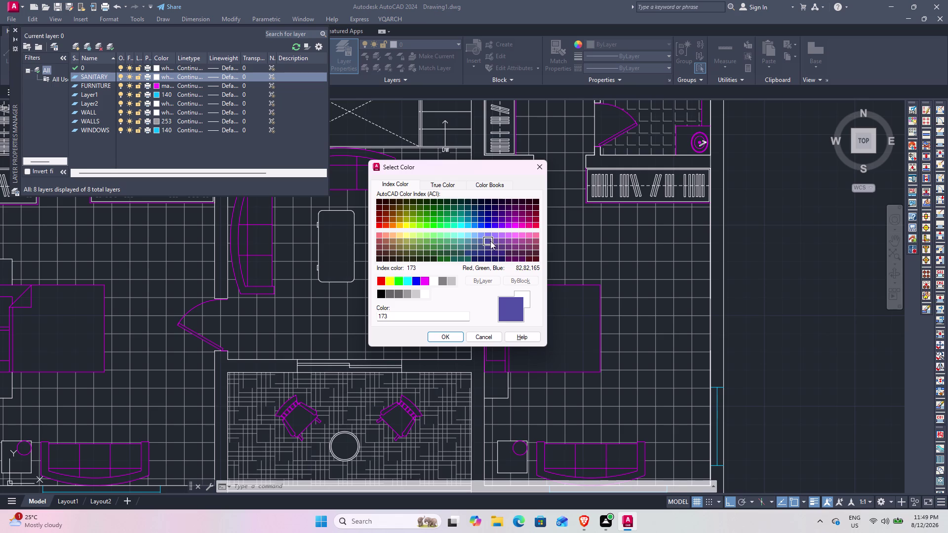
click(488, 231)
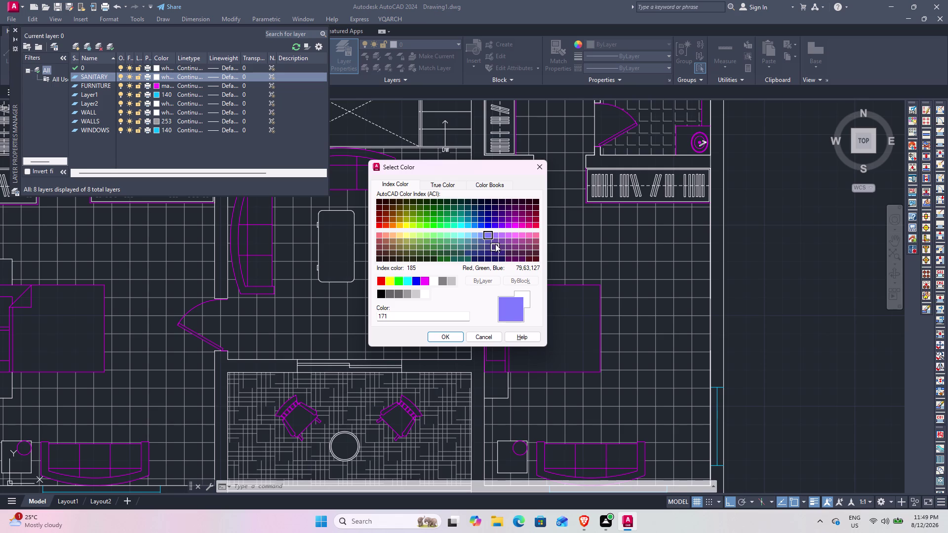
click(453, 337)
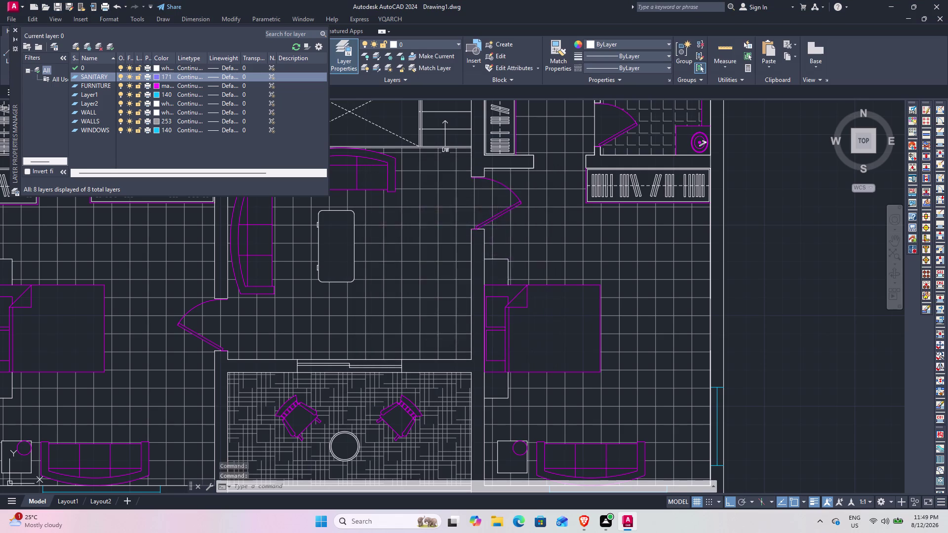
click(16, 30)
Select the end table beside the sofa and the small outlines near the bed.
scroll(down, 3)
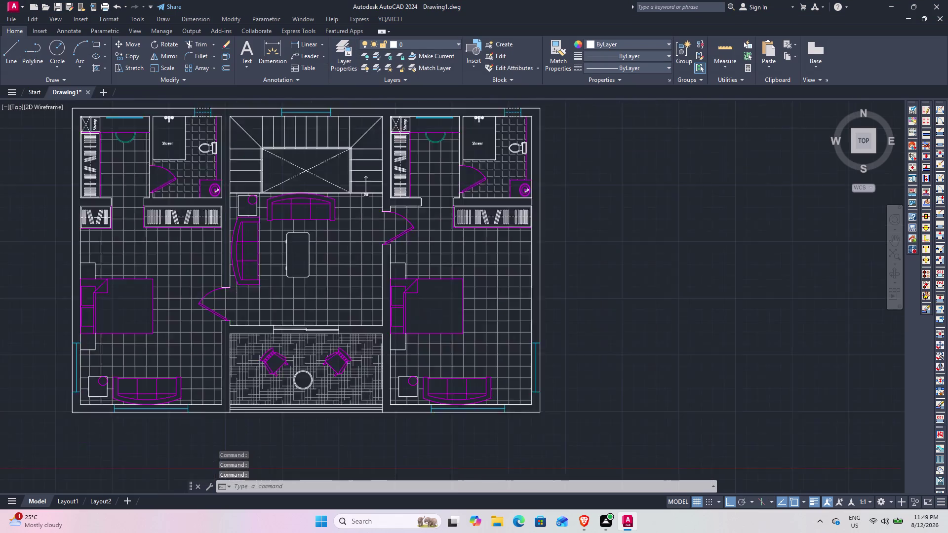
middle_drag(193, 273, 387, 214)
scroll(up, 3)
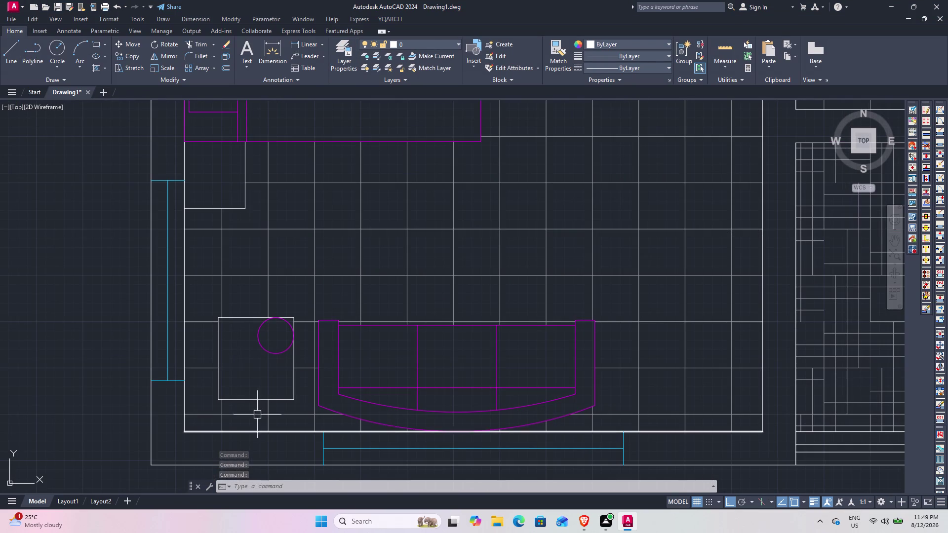
click(254, 401)
middle_drag(241, 251, 267, 351)
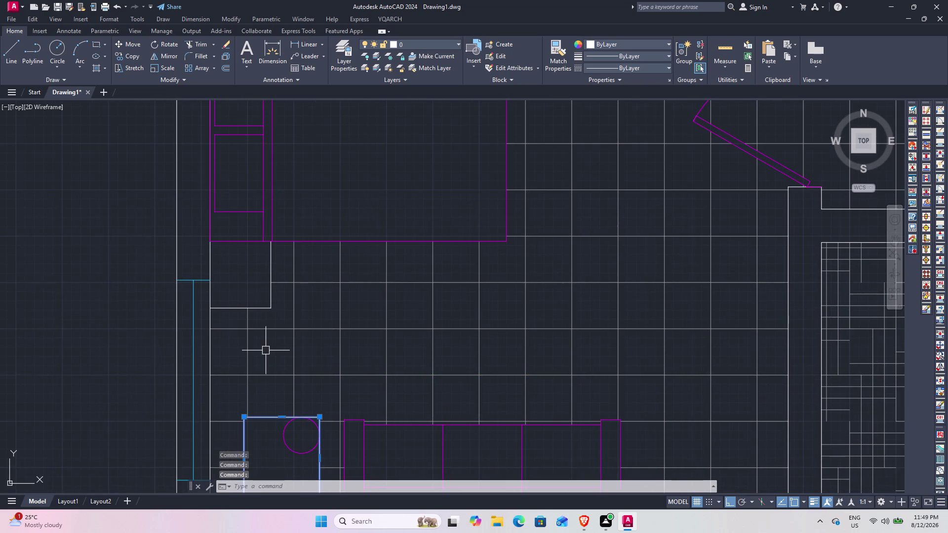
click(256, 308)
click(269, 271)
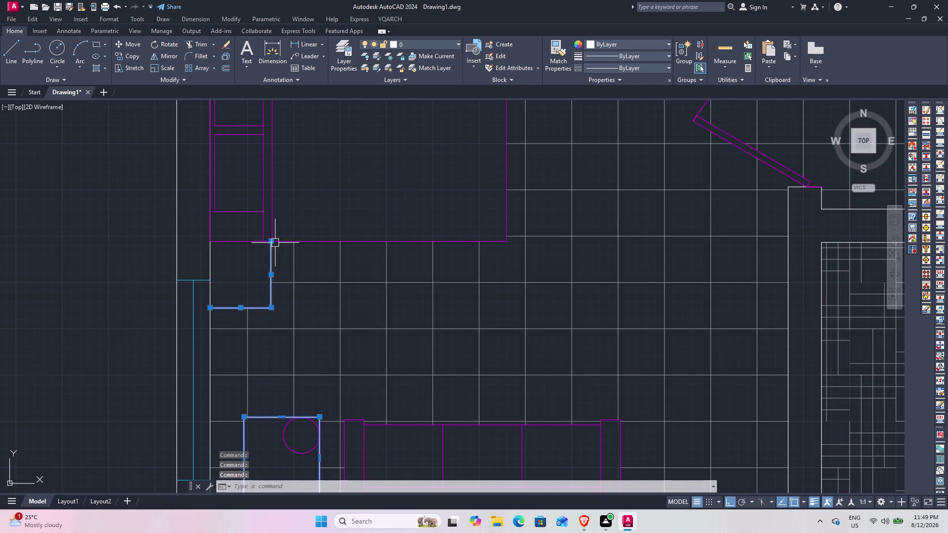
middle_drag(295, 253, 314, 484)
click(289, 207)
click(273, 170)
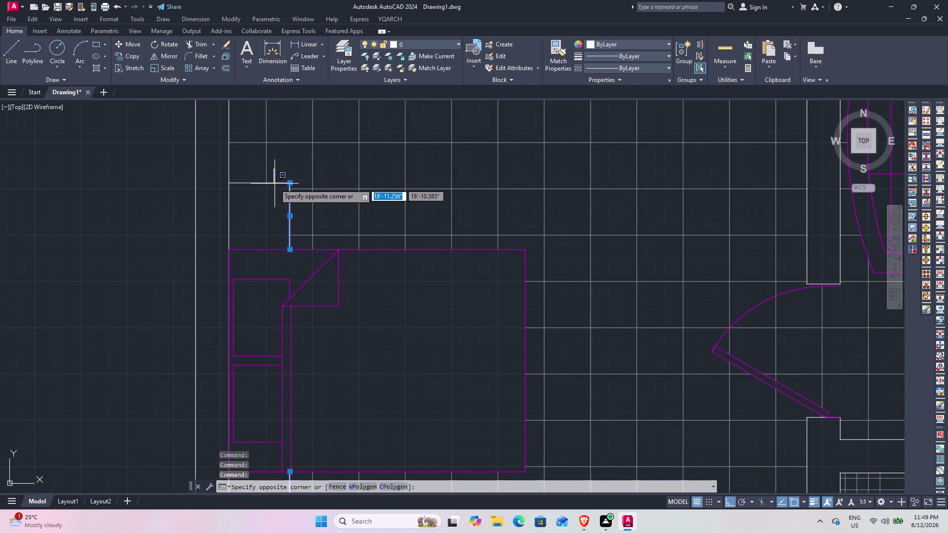
click(274, 183)
click(277, 184)
Add the first bathroom's wash basin, toilet and shower taps to the selection.
middle_drag(321, 103, 275, 532)
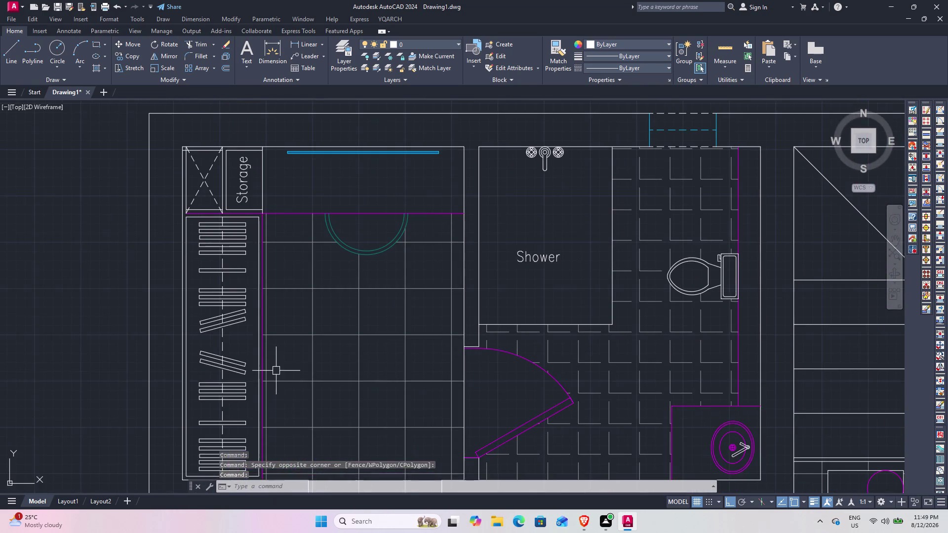
middle_drag(276, 367, 324, 207)
middle_drag(376, 301, 389, 238)
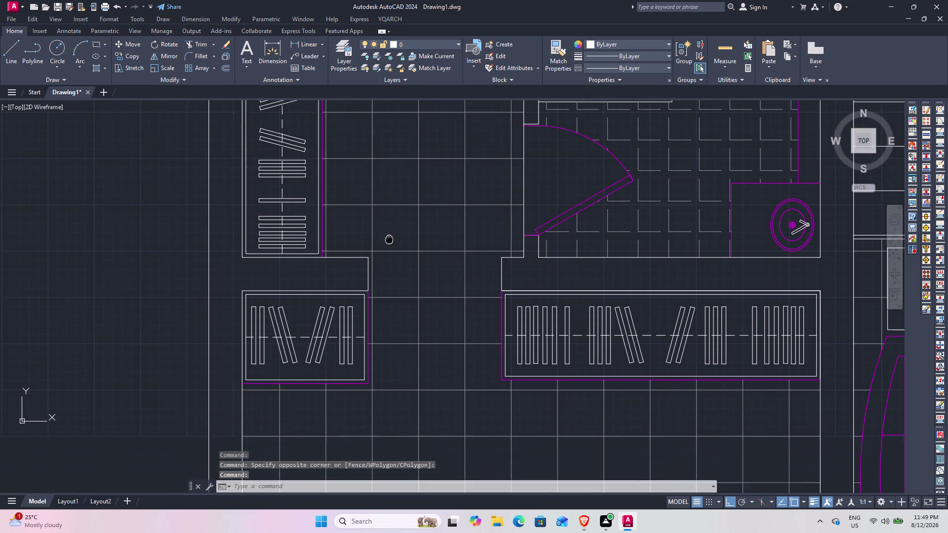
middle_drag(389, 238, 389, 225)
middle_drag(502, 298, 257, 464)
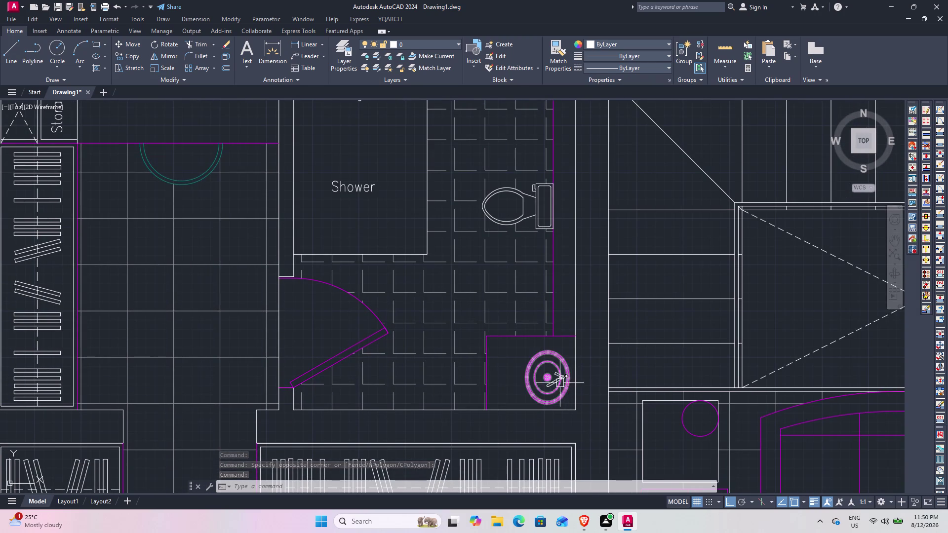
click(558, 382)
middle_drag(455, 256, 499, 395)
click(544, 360)
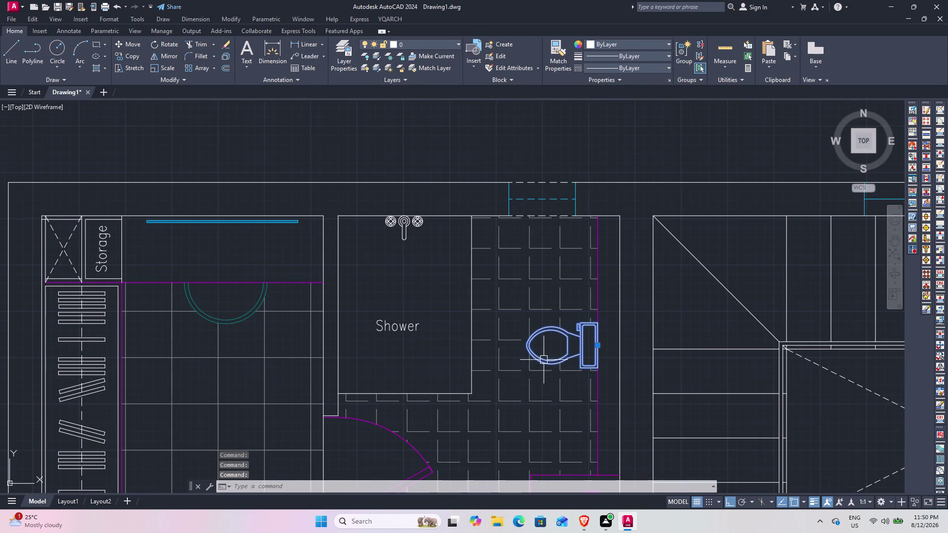
click(403, 230)
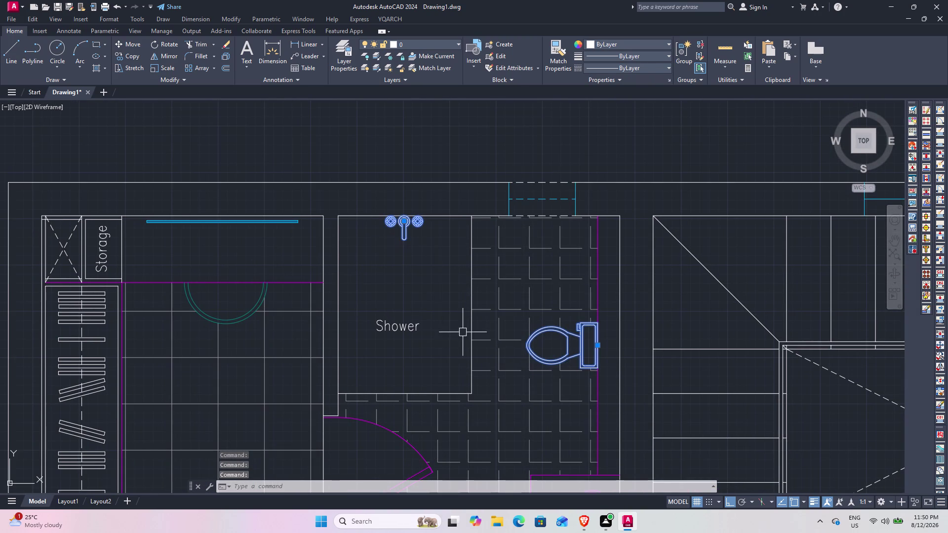
Add the coffee table and the second bathroom's basin, toilet and shower taps.
scroll(down, 3)
middle_drag(615, 377, 257, 130)
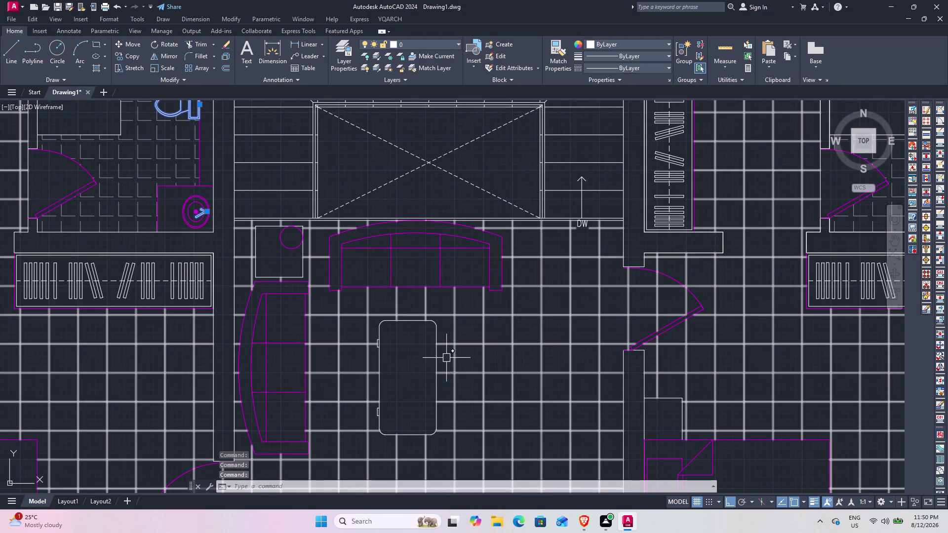
click(438, 360)
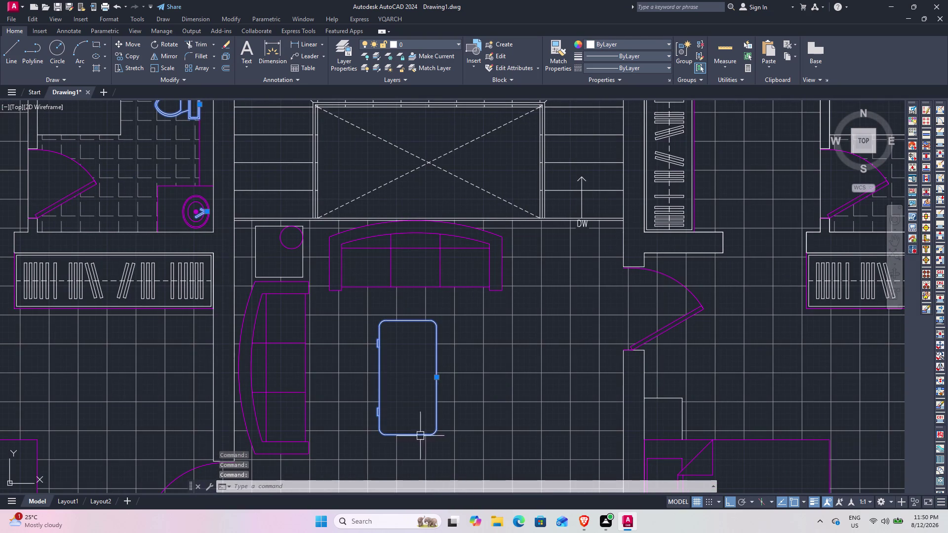
middle_drag(672, 377, 252, 451)
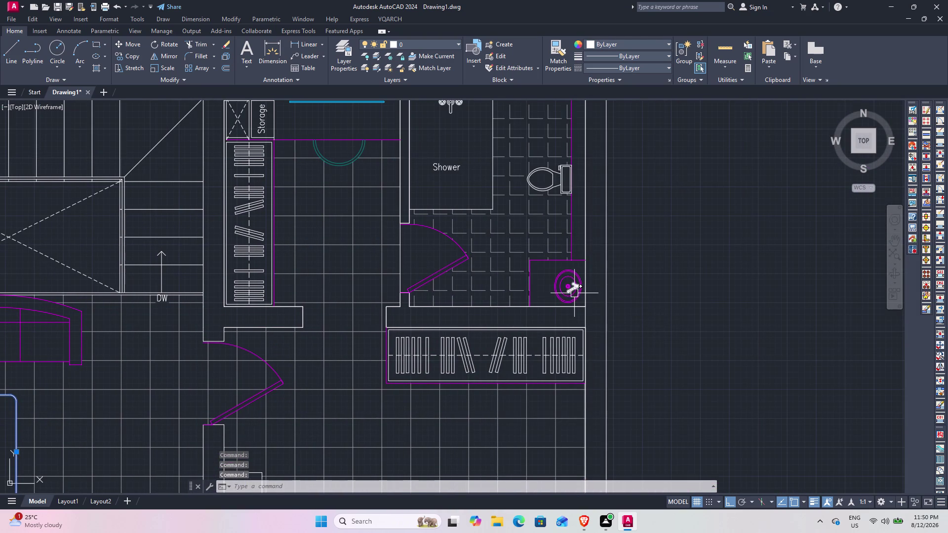
click(575, 293)
middle_drag(466, 243, 487, 380)
click(575, 323)
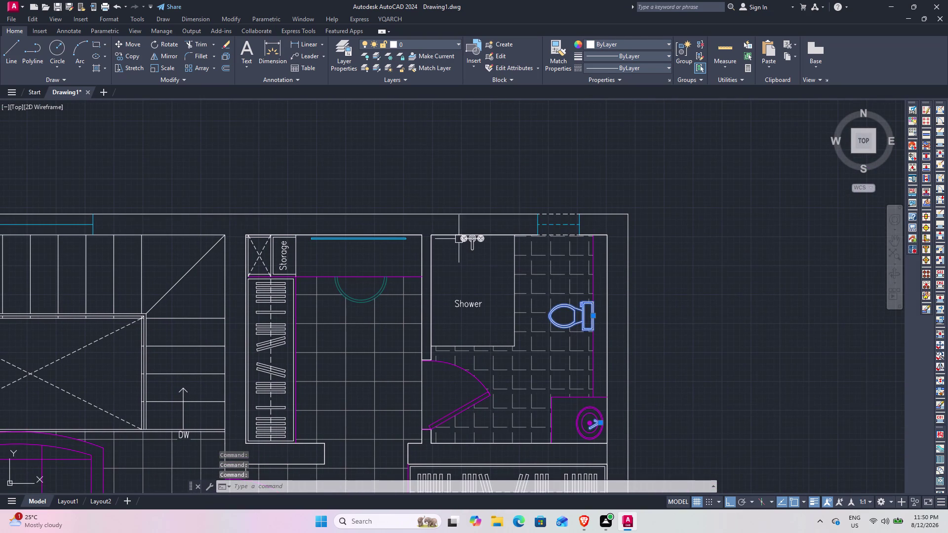
click(471, 243)
Add the second end table and the short outline beside the second bed.
middle_drag(444, 417, 380, 133)
middle_drag(376, 440, 416, 199)
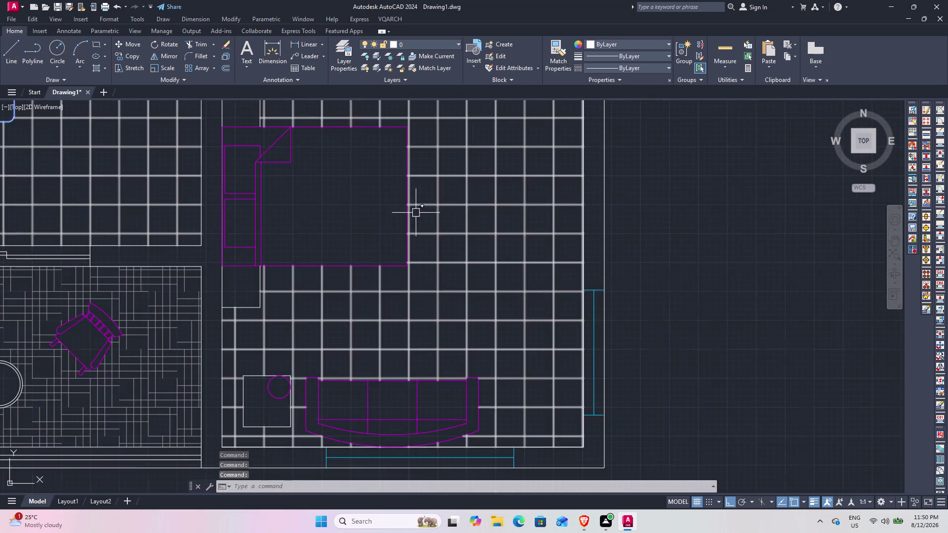
middle_drag(415, 334, 506, 213)
click(371, 307)
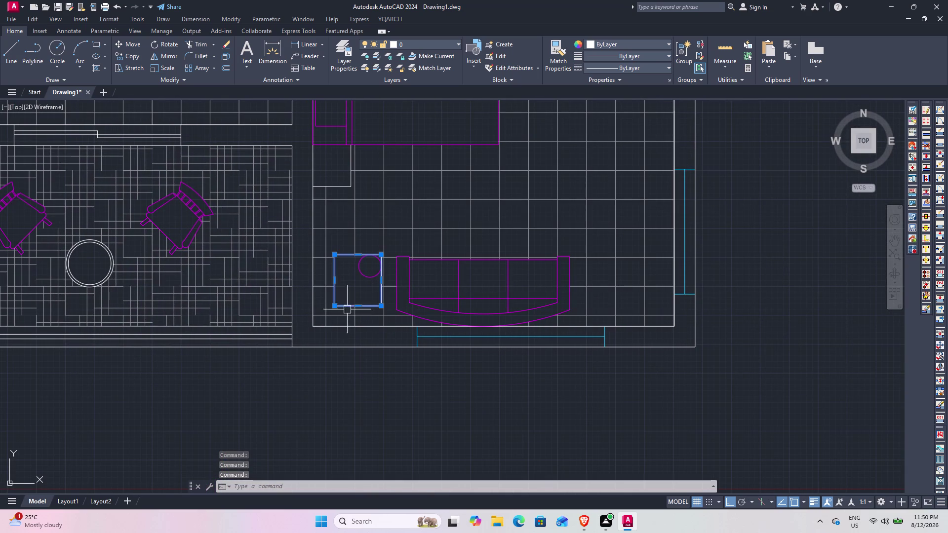
middle_drag(384, 221, 484, 385)
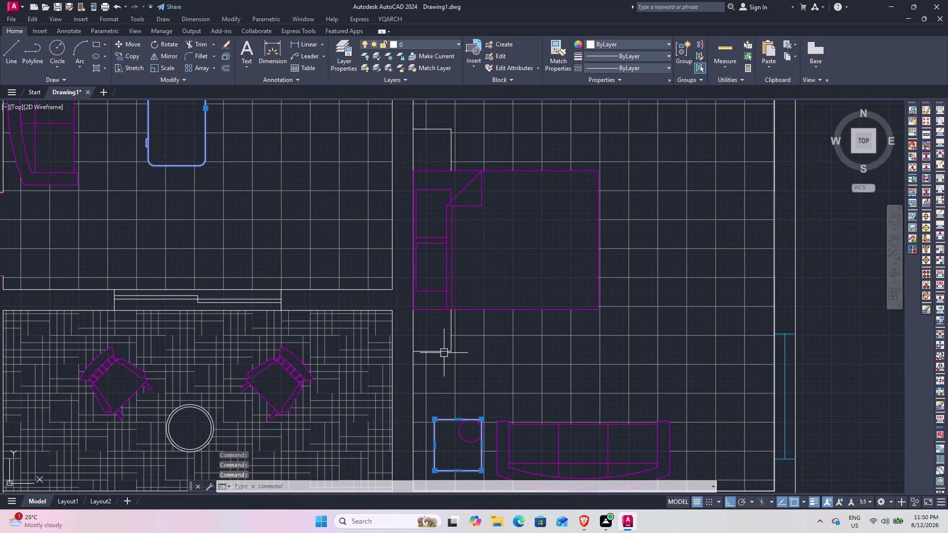
click(444, 352)
click(453, 330)
drag(489, 273, 504, 486)
middle_drag(495, 301, 504, 486)
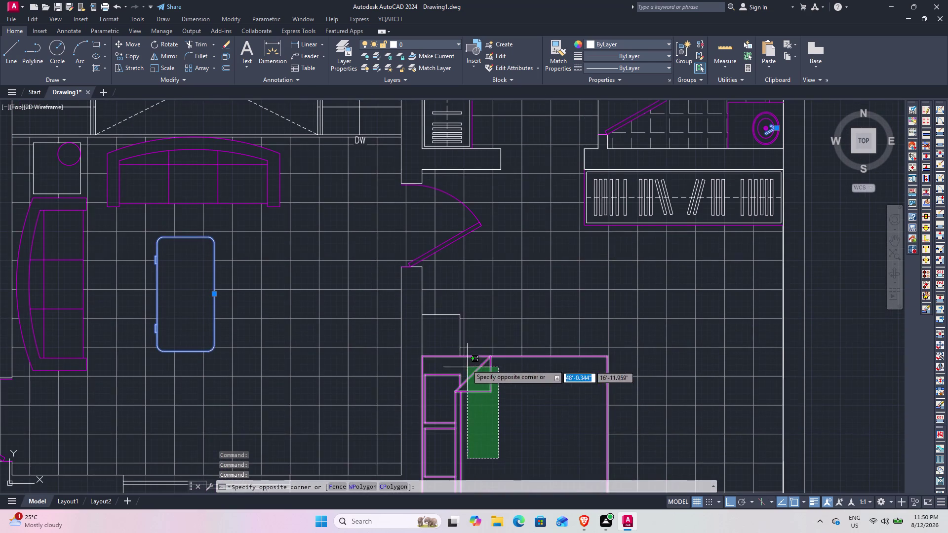
click(516, 421)
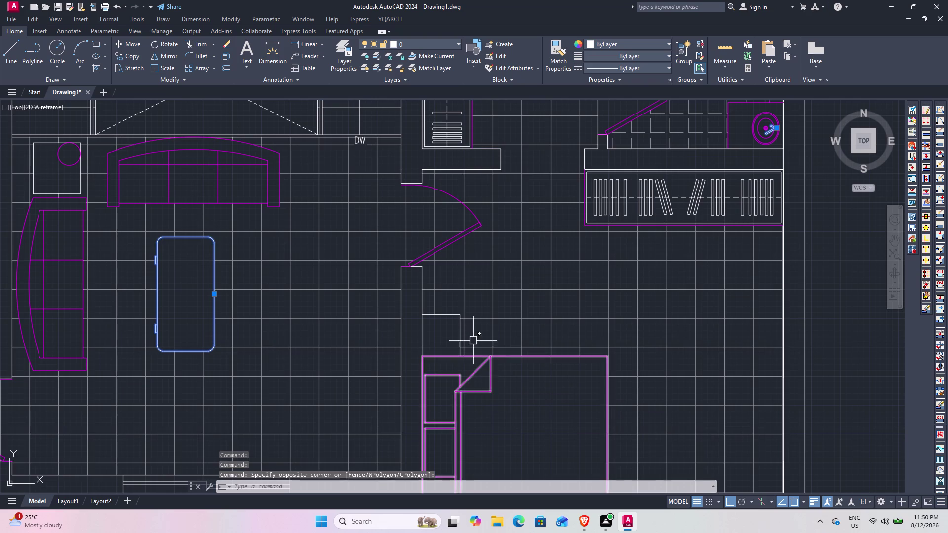
click(459, 339)
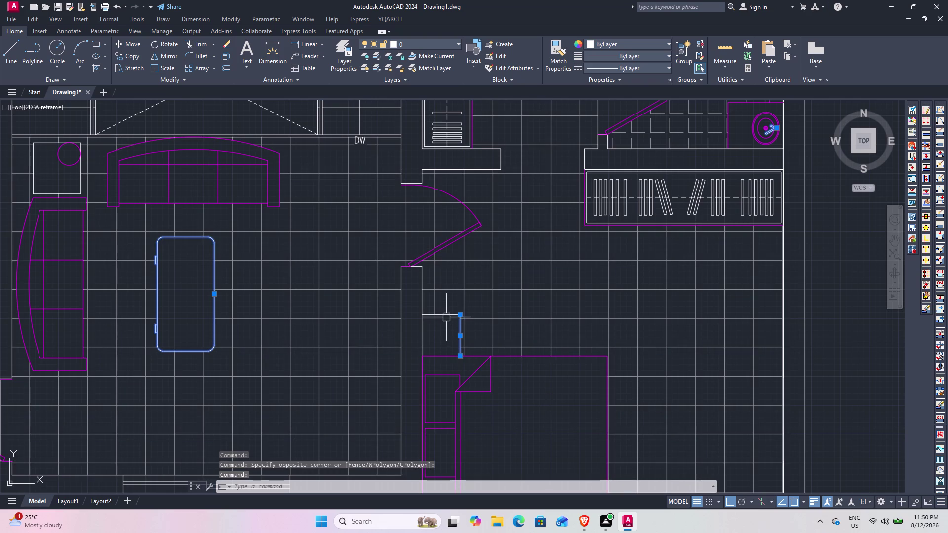
click(446, 318)
Move the selected fixtures onto the SANITARY layer and clear the selection.
click(450, 44)
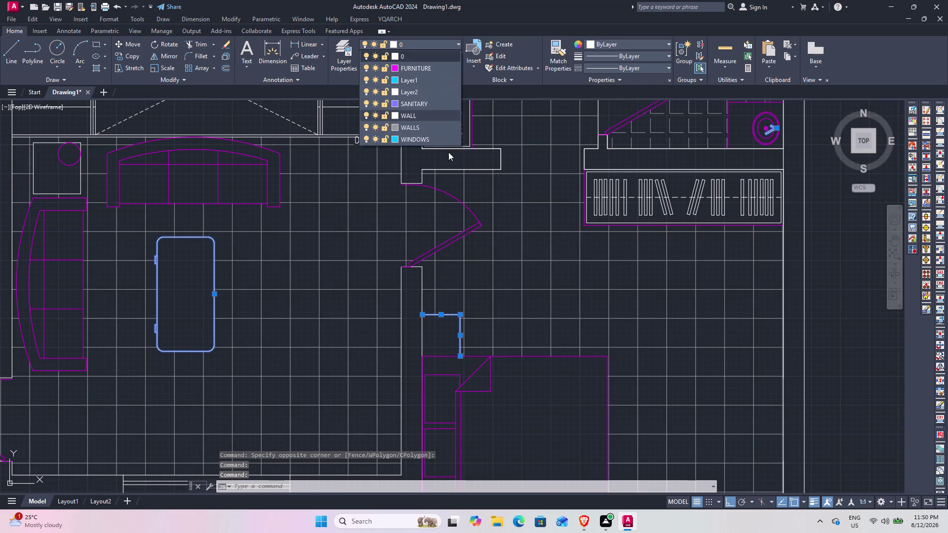
click(420, 104)
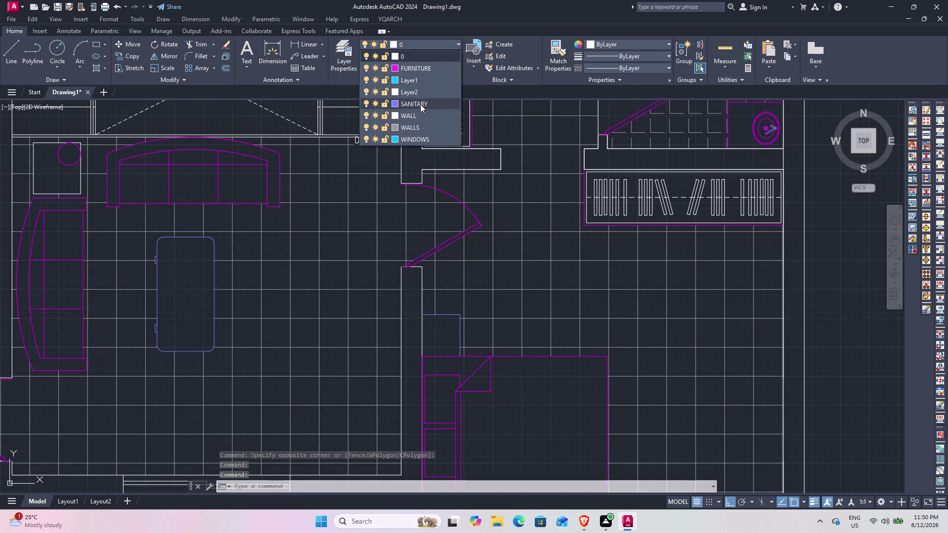
scroll(down, 3)
key(Escape)
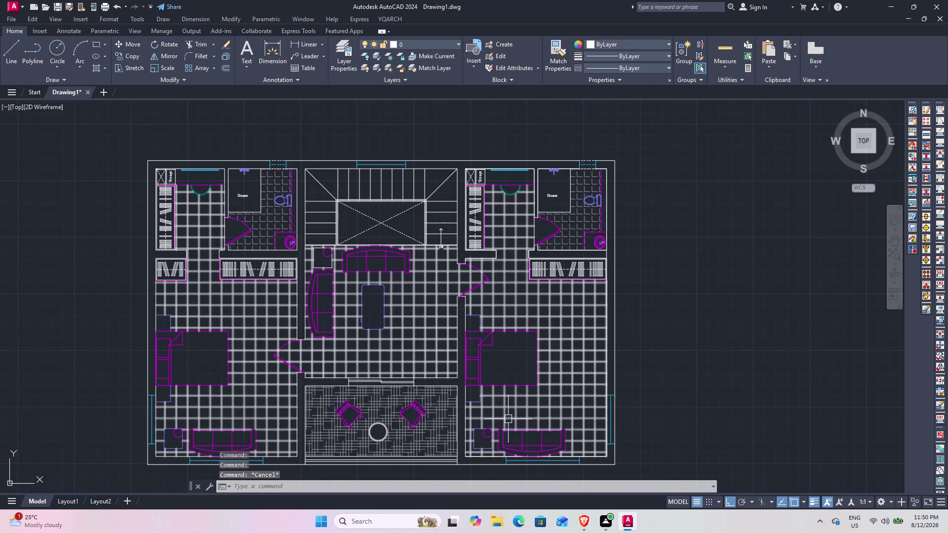
Put the round table on the rug onto the SANITARY layer.
middle_drag(502, 384, 502, 304)
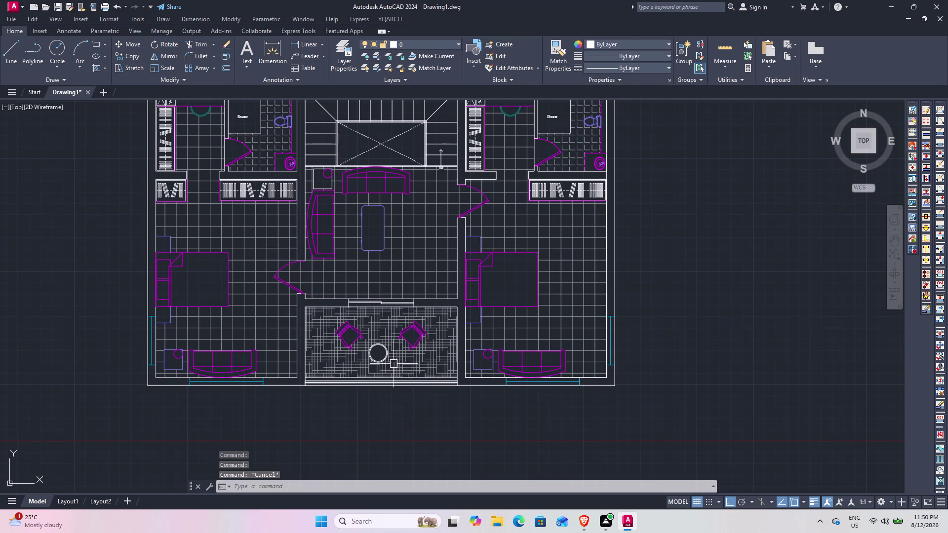
scroll(up, 3)
click(366, 354)
click(372, 361)
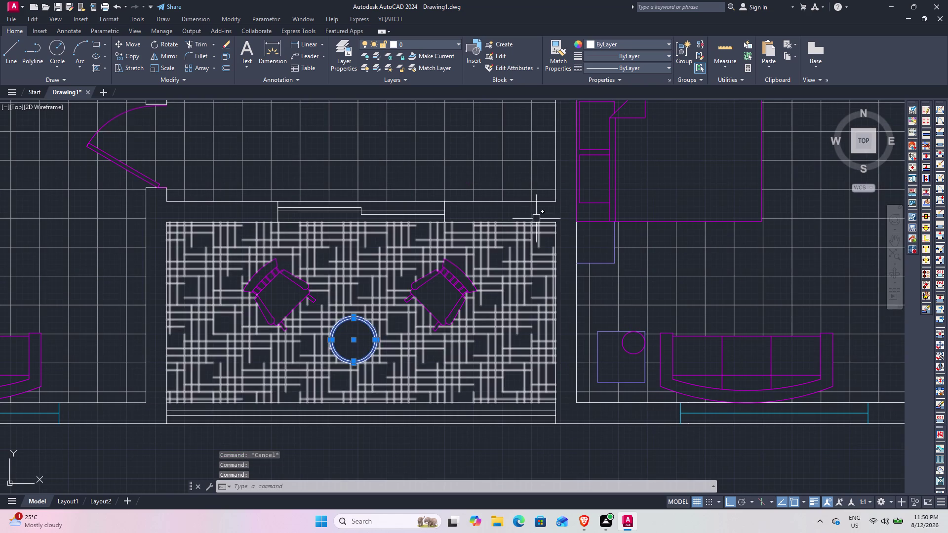
click(409, 47)
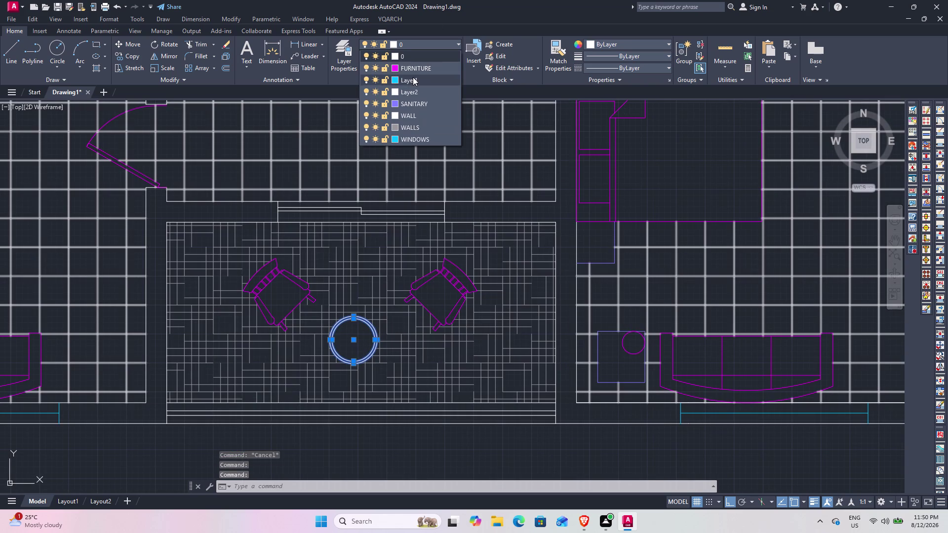
click(417, 110)
key(Escape)
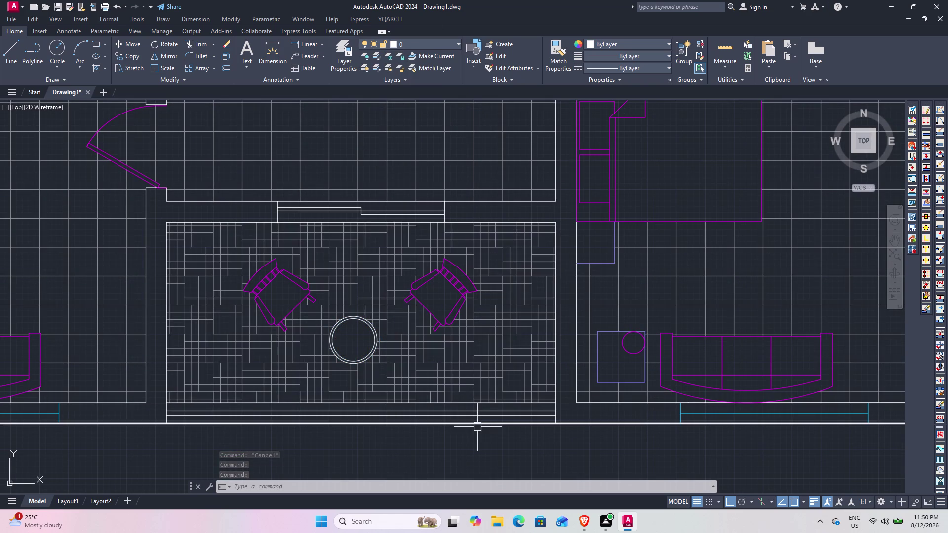
click(374, 335)
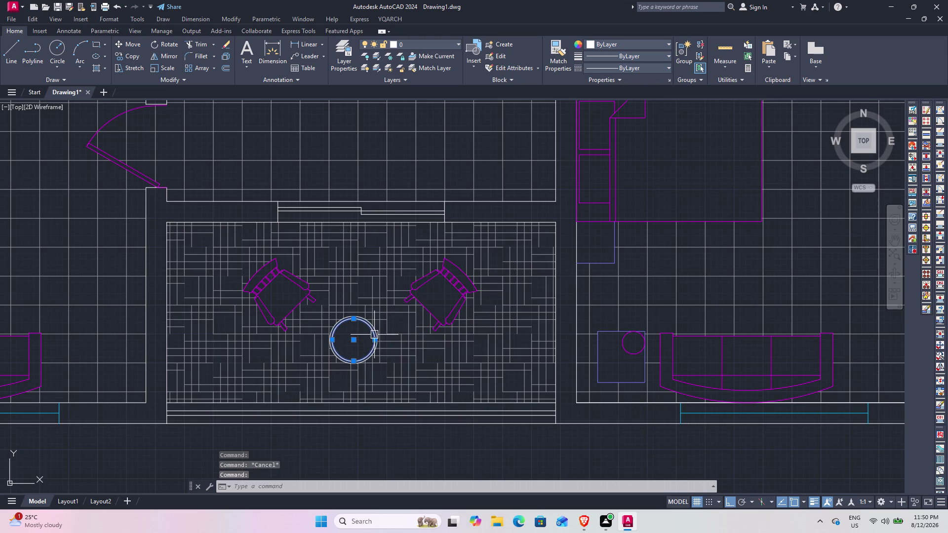
click(378, 331)
click(434, 42)
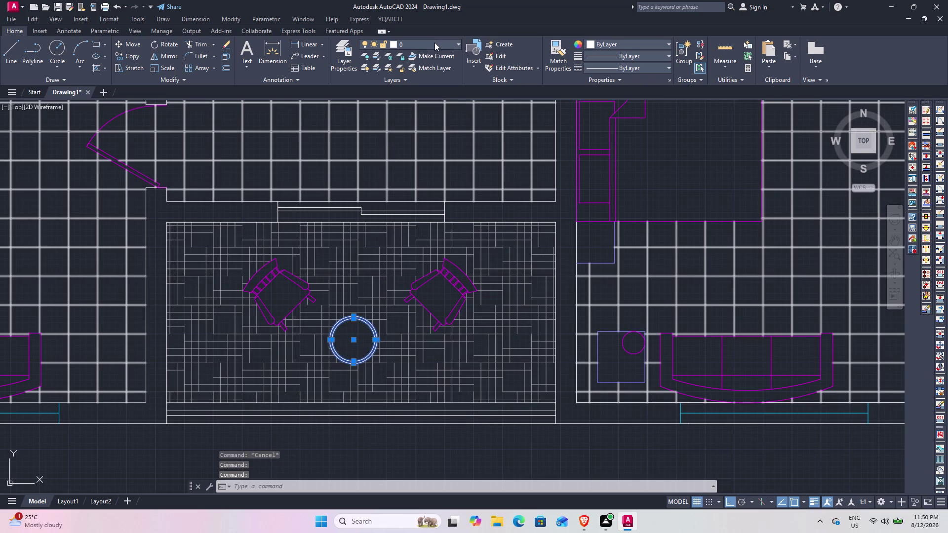
click(412, 106)
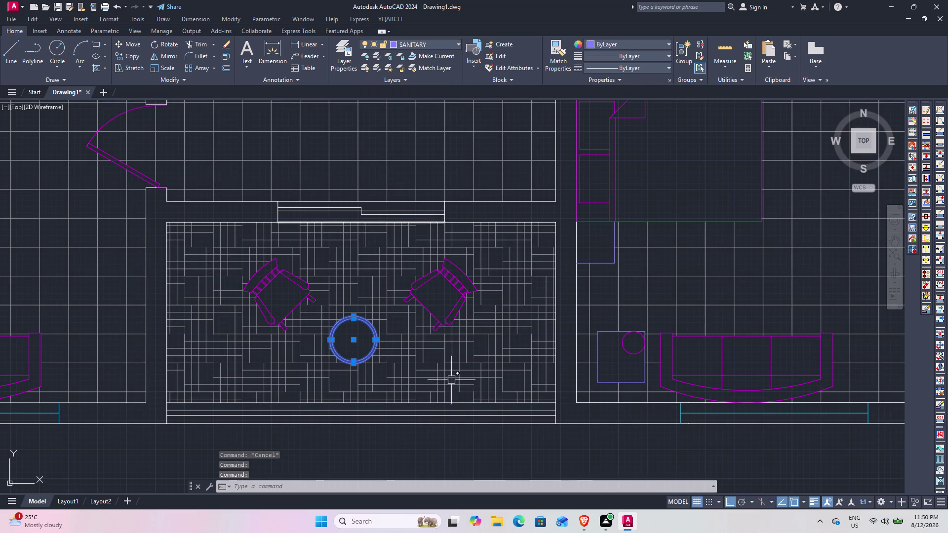
key(Escape)
Pan the view over to the bedroom.
middle_drag(528, 442, 369, 298)
scroll(down, 3)
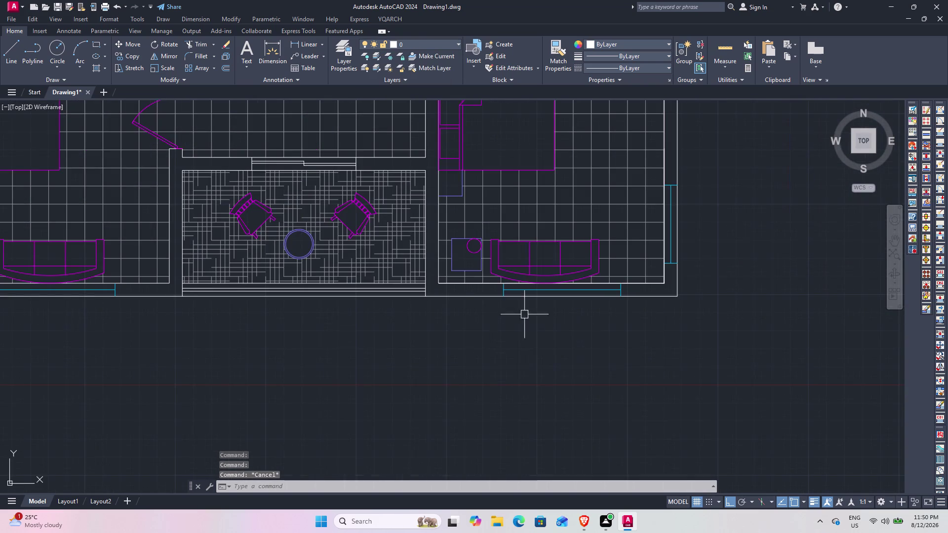
middle_drag(525, 306, 448, 461)
scroll(up, 3)
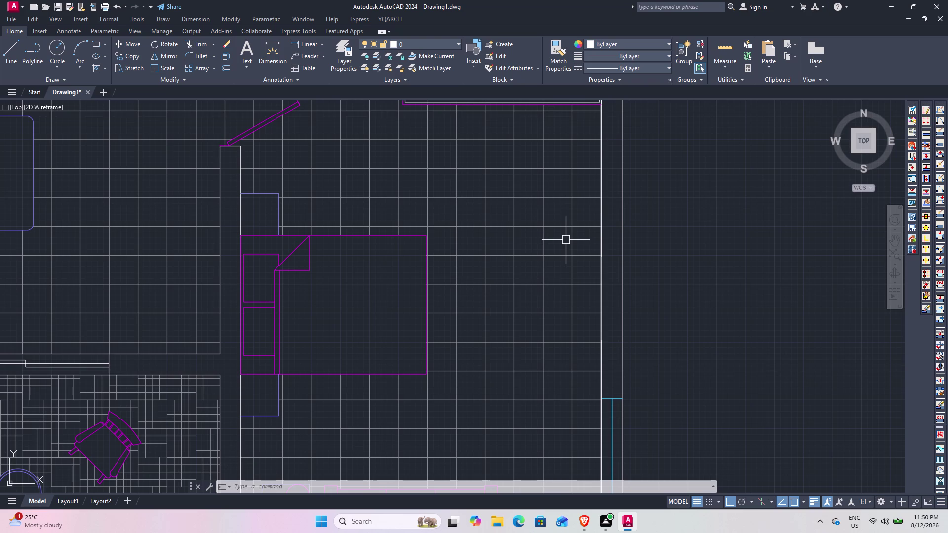
middle_drag(592, 294, 590, 290)
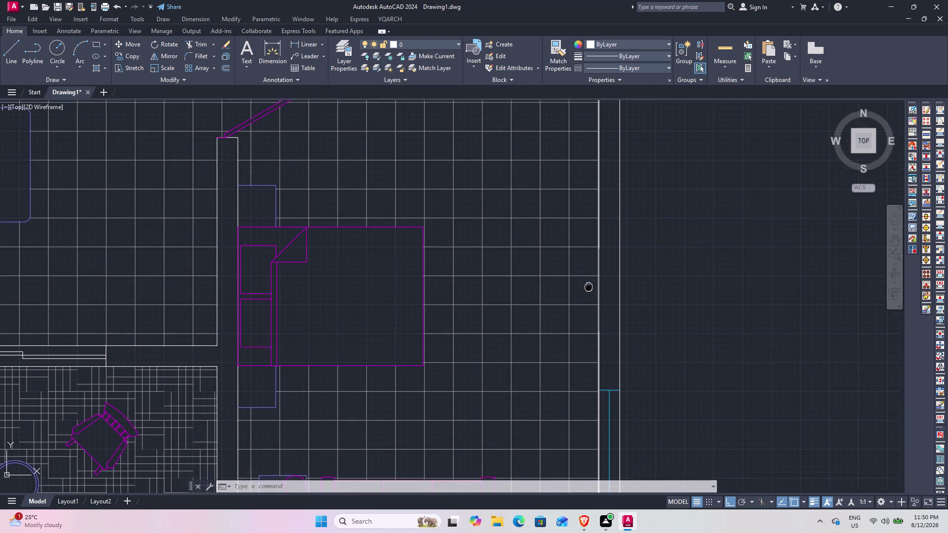
middle_drag(590, 291, 566, 233)
scroll(down, 3)
middle_drag(567, 234, 574, 261)
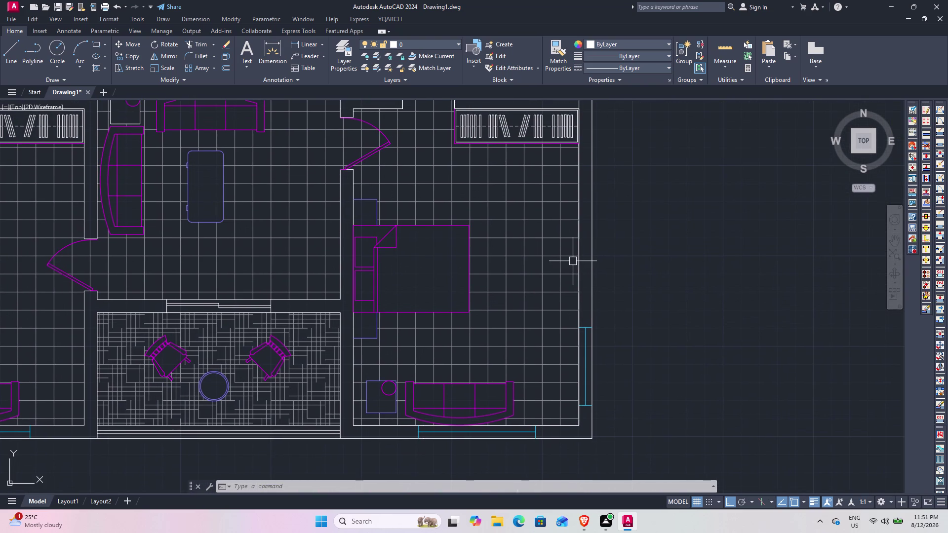
Launch DesignCenter with the DC command.
text(DC)
key(space)
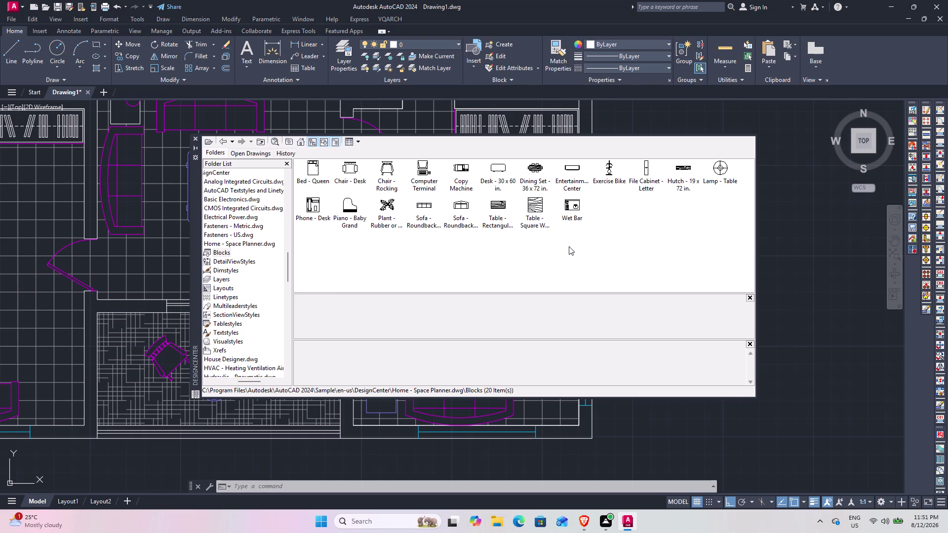
Browse the House Designer and Home - Space Planner block libraries in DesignCenter.
click(226, 142)
click(226, 142)
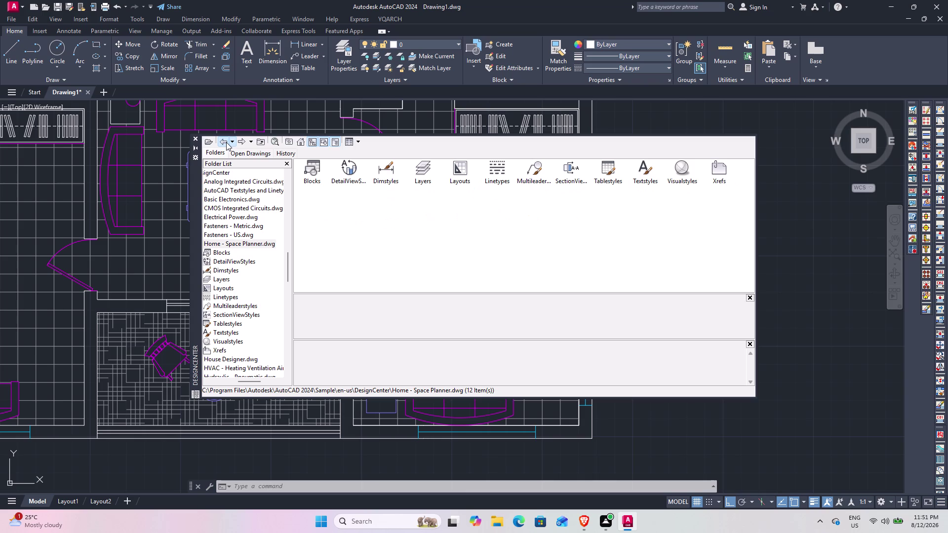
click(223, 139)
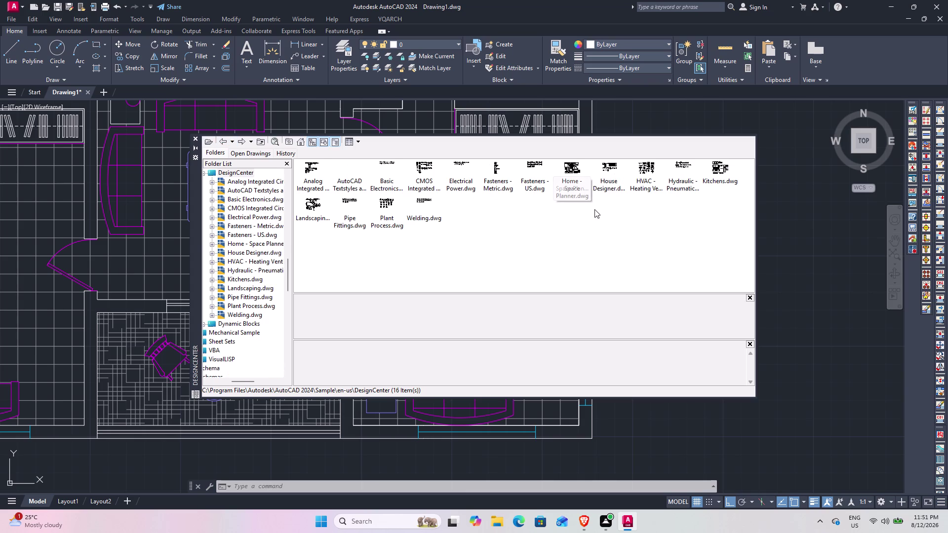
double_click(601, 163)
double_click(310, 168)
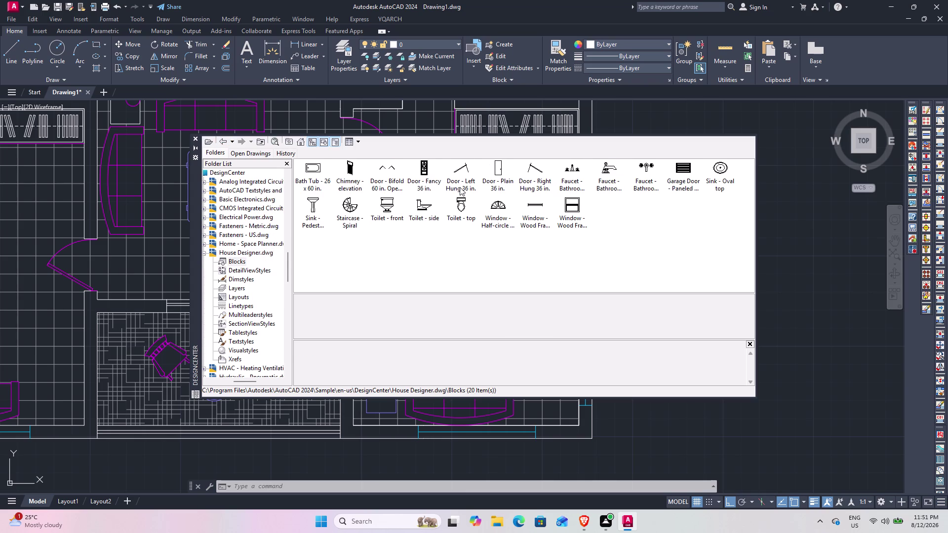
click(222, 144)
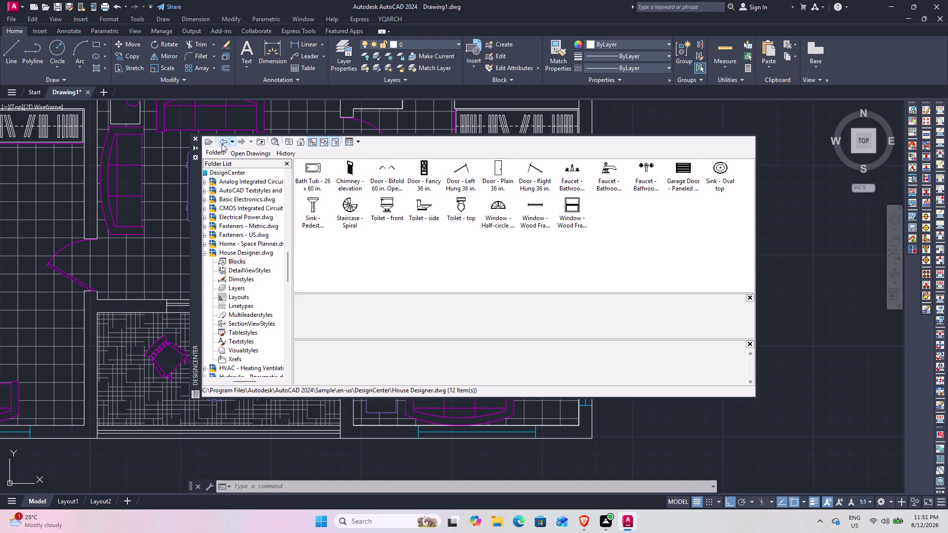
click(222, 144)
click(224, 137)
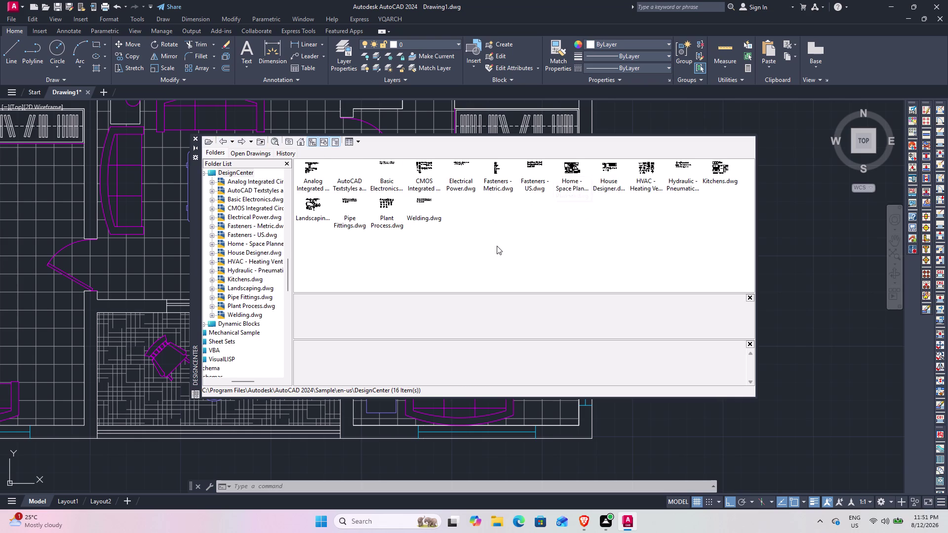
double_click(569, 171)
double_click(315, 175)
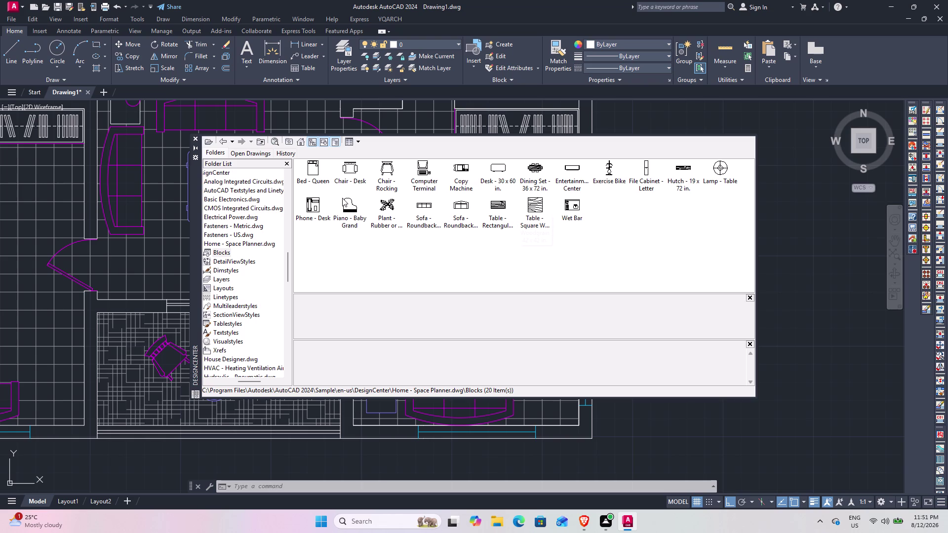
View the Analog IC and HVAC blocks, then return to the sample drawings folder.
click(223, 143)
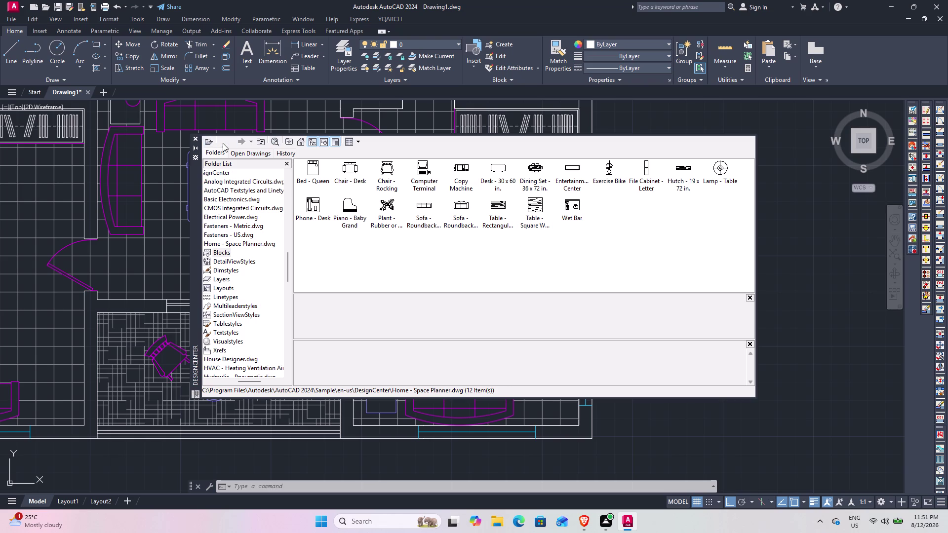
click(223, 143)
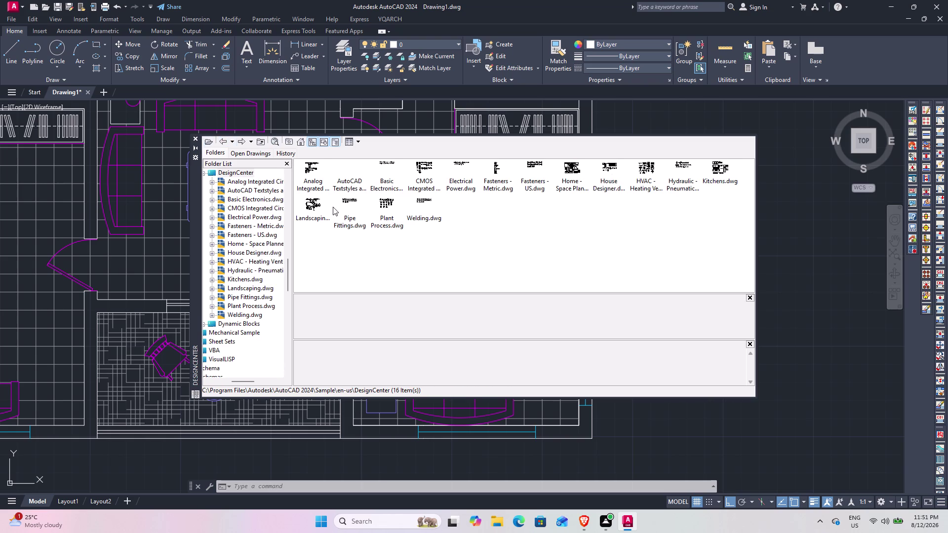
double_click(305, 168)
double_click(306, 164)
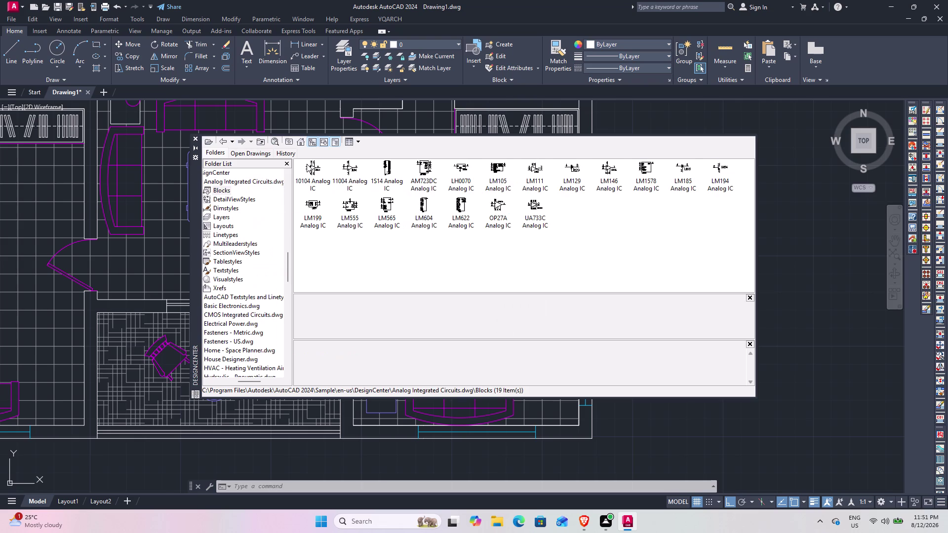
double_click(224, 142)
click(226, 142)
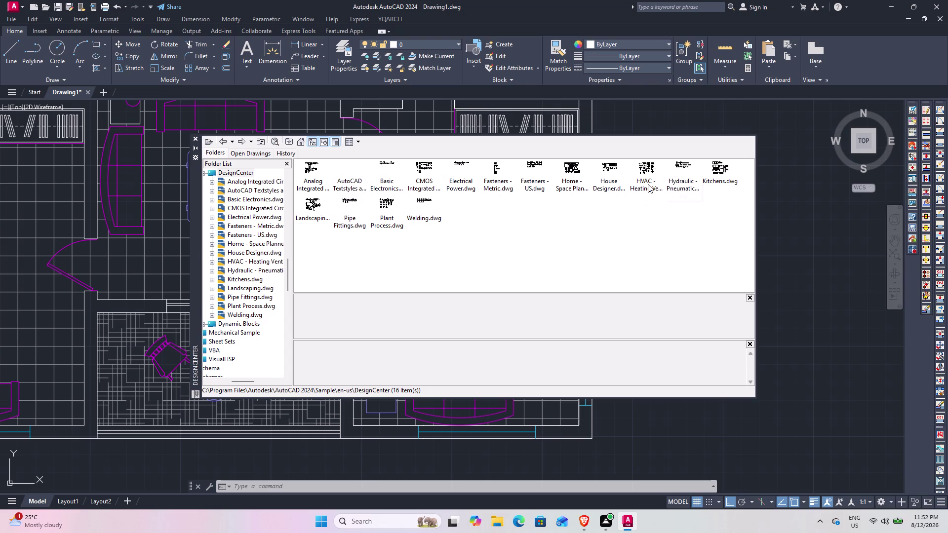
double_click(648, 163)
double_click(315, 171)
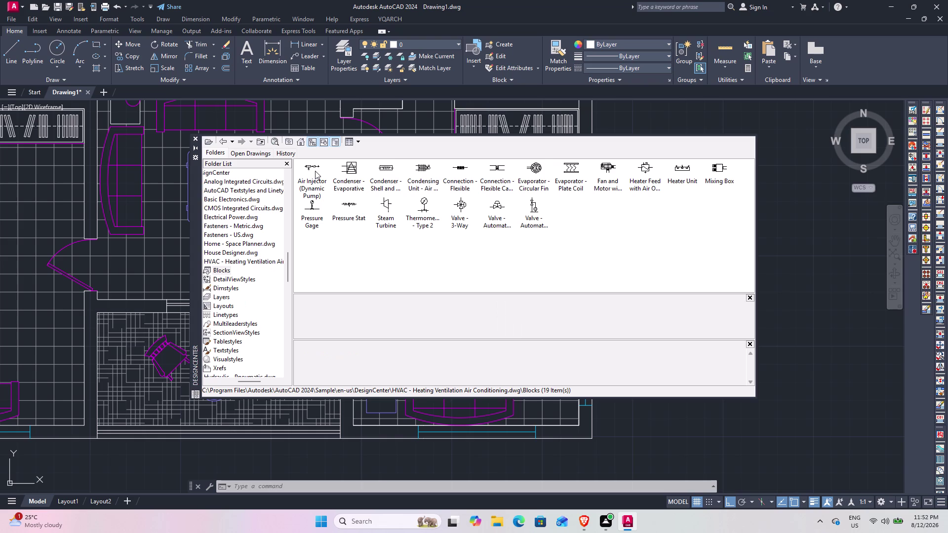
click(224, 141)
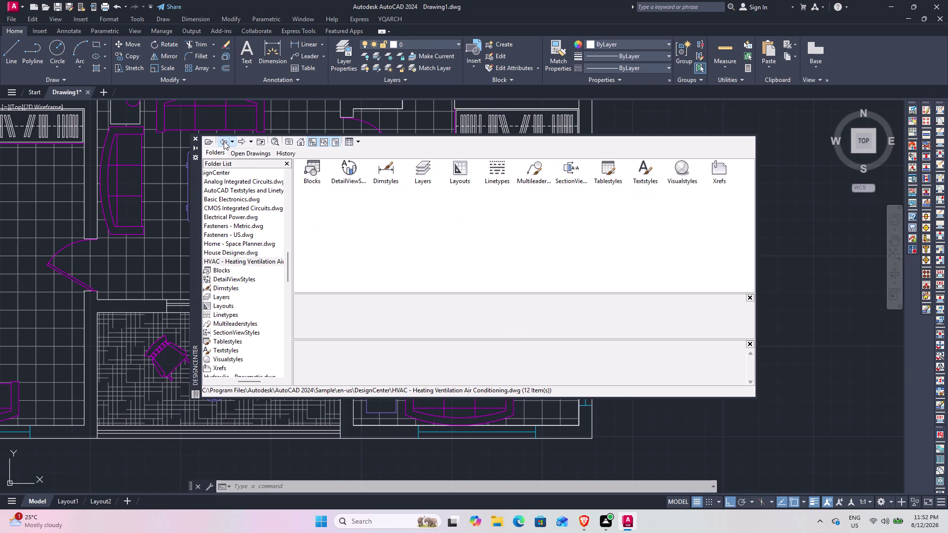
click(223, 142)
click(223, 141)
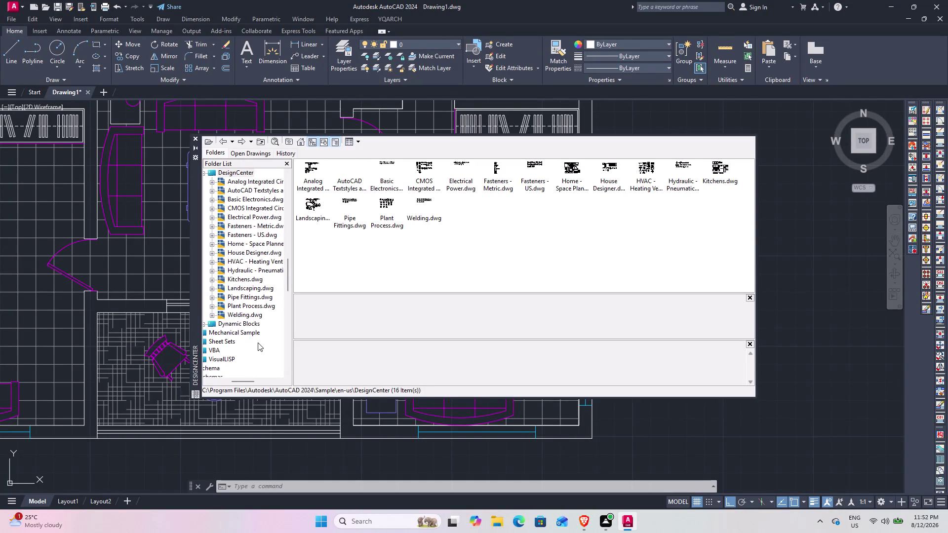
scroll(down, 3)
middle_drag(217, 318, 233, 319)
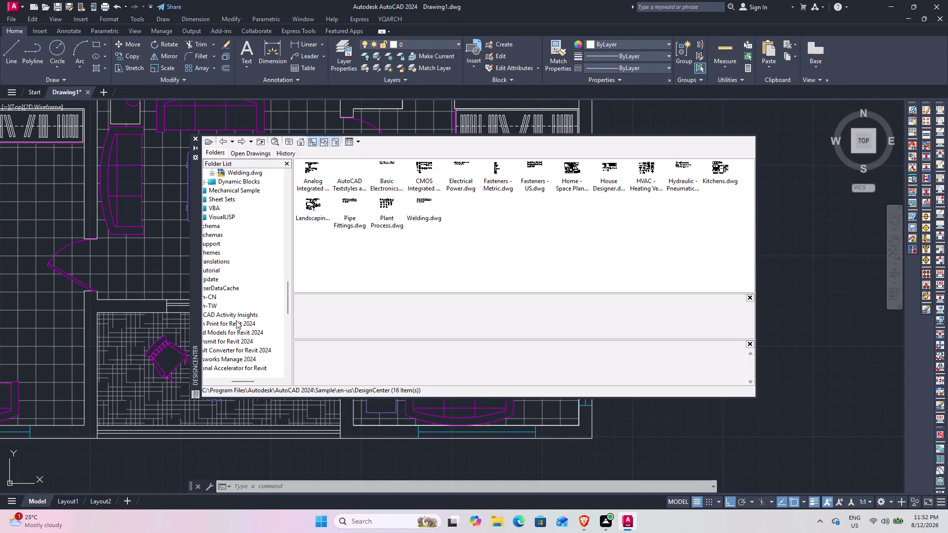
scroll(down, 3)
drag(237, 379, 200, 378)
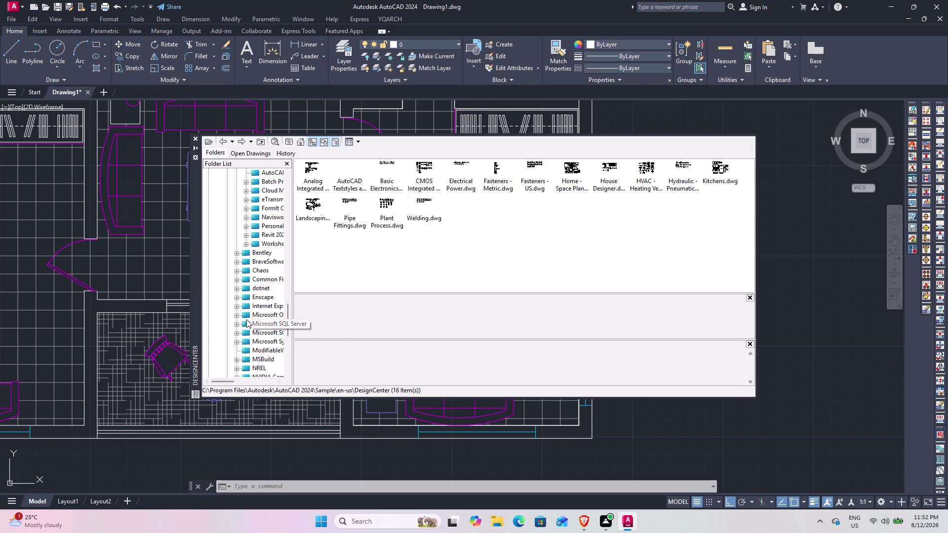
scroll(up, 3)
drag(290, 294, 287, 260)
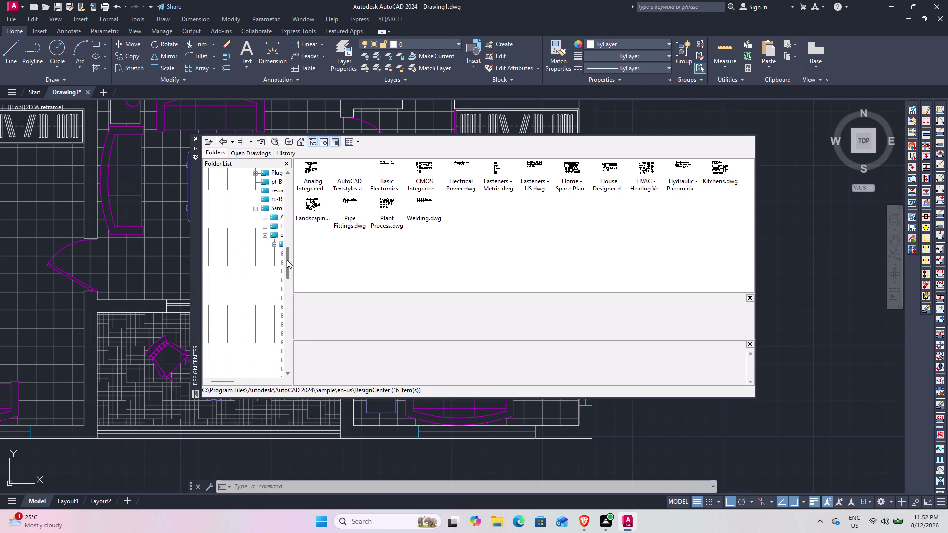
drag(230, 383, 242, 385)
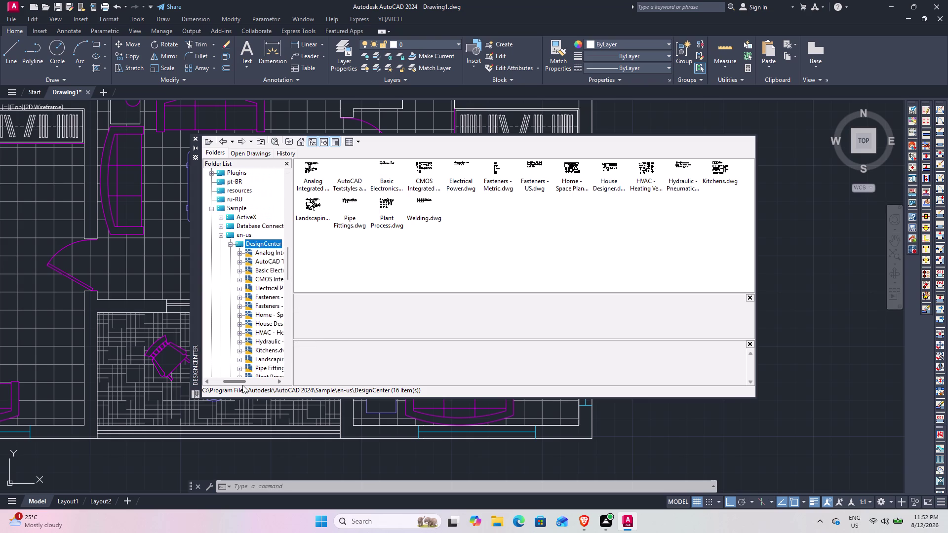
drag(242, 385, 246, 385)
scroll(up, 3)
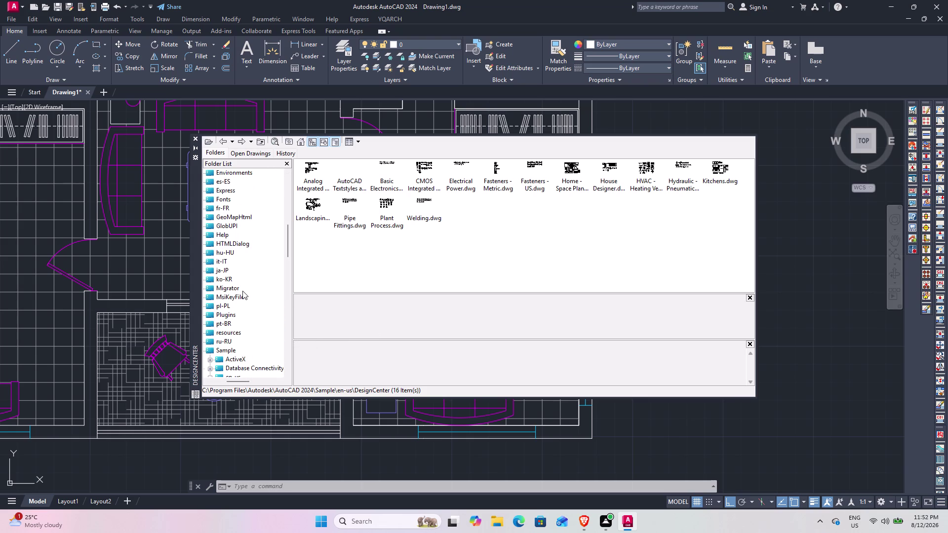
scroll(up, 3)
scroll(up, 3)
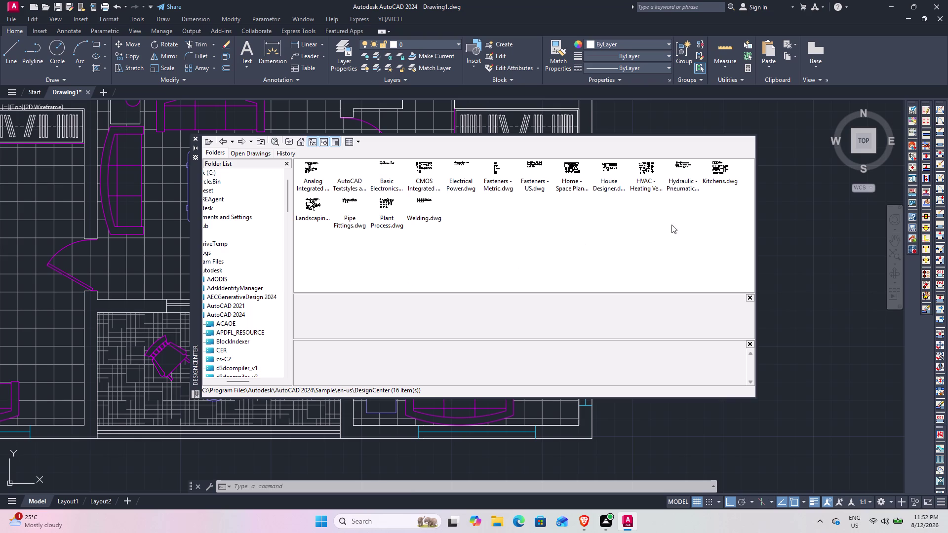
click(789, 217)
click(779, 217)
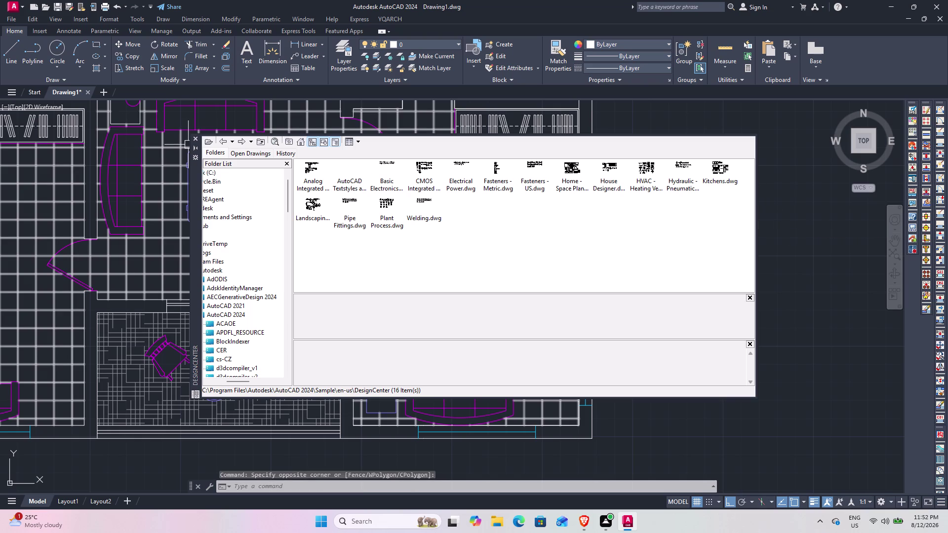
click(194, 139)
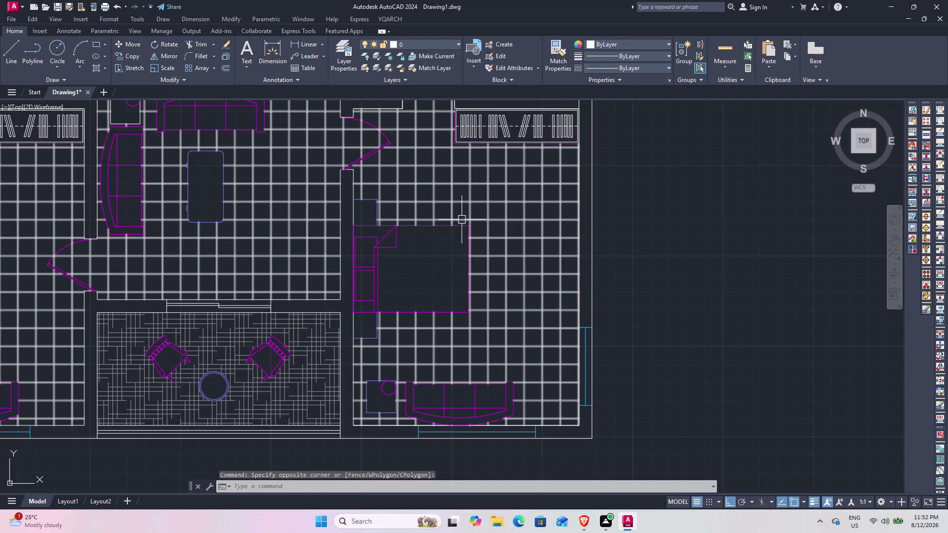
Show the full two-unit floor plan and bring up the File menu.
scroll(down, 3)
middle_drag(385, 242, 484, 284)
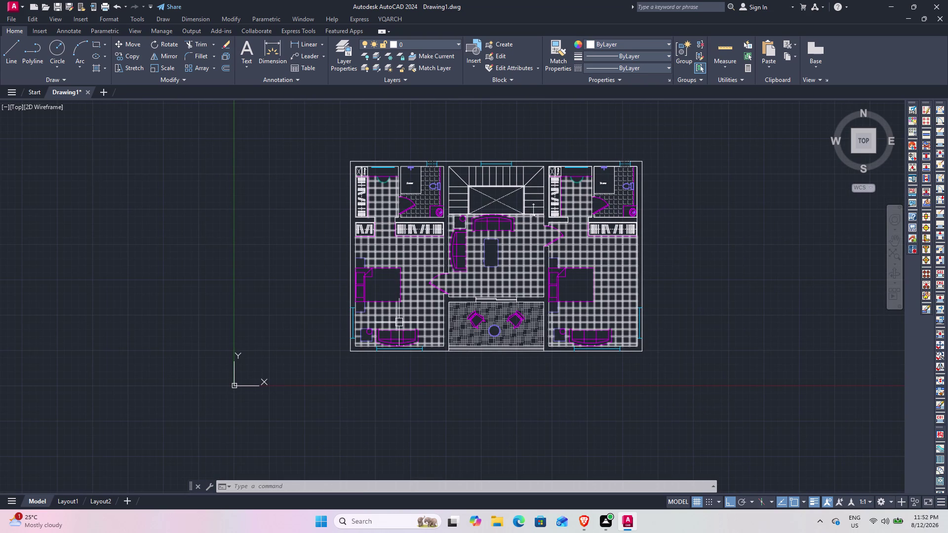
scroll(up, 3)
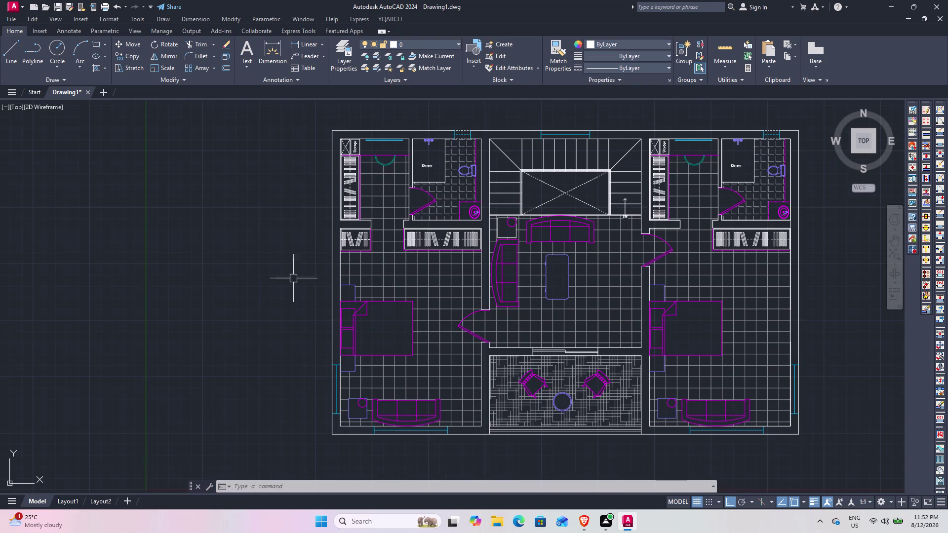
click(13, 21)
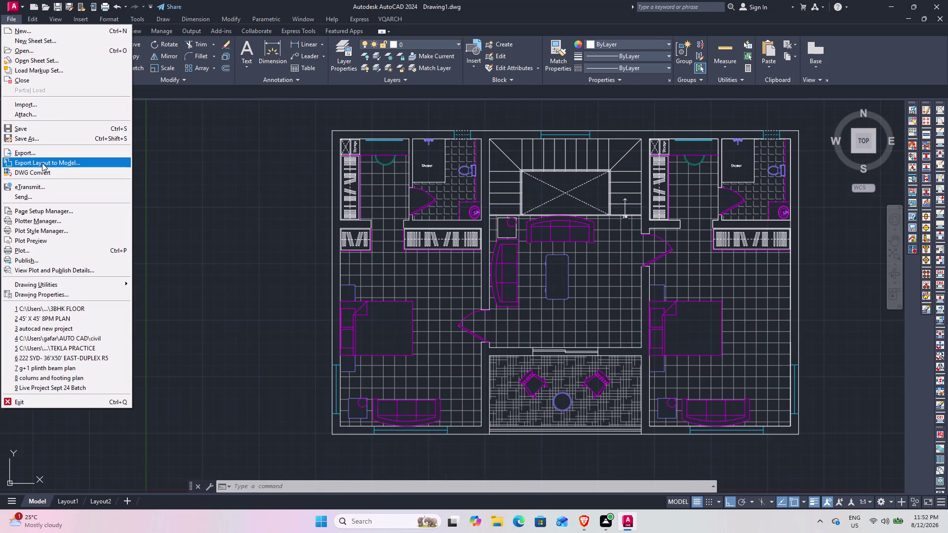
Begin File > Export, inspect file types, cancel, and return to the File menu.
click(43, 154)
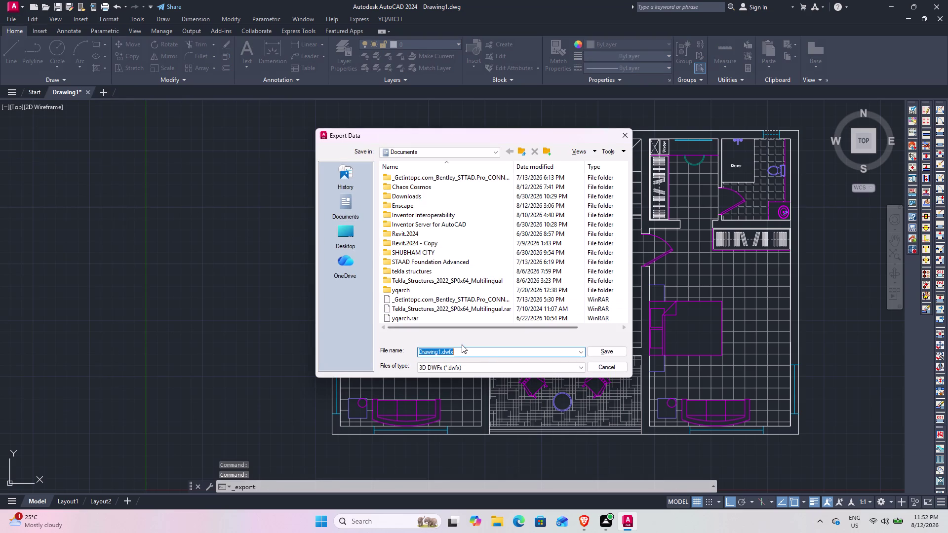
click(573, 369)
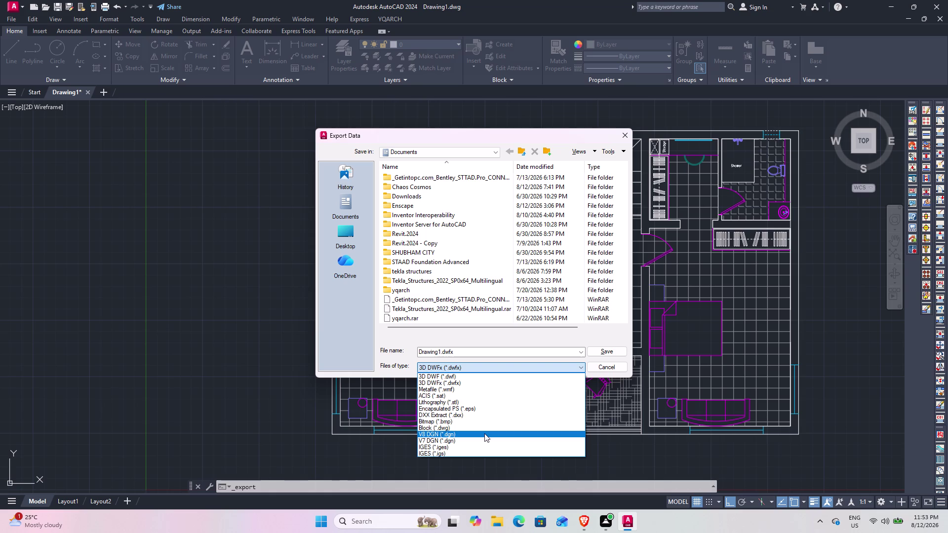
click(628, 130)
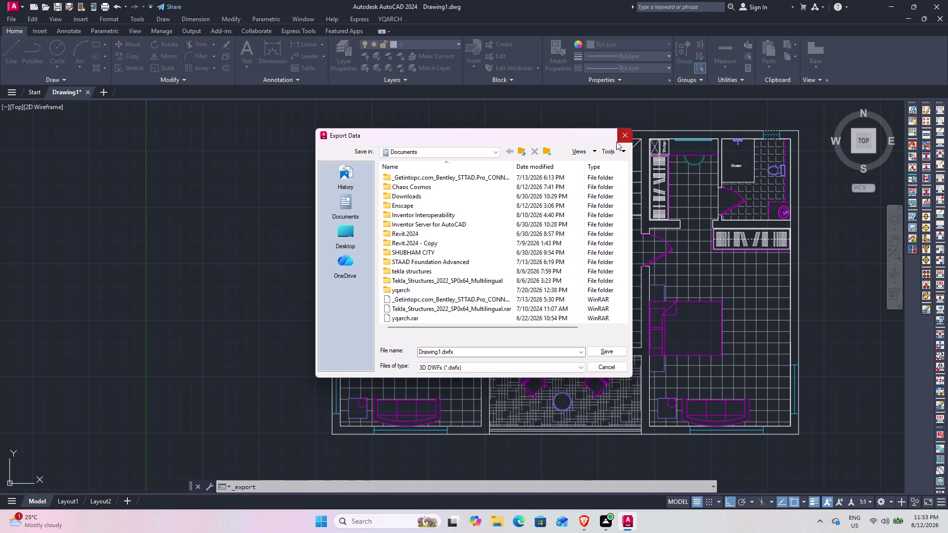
click(620, 139)
click(12, 22)
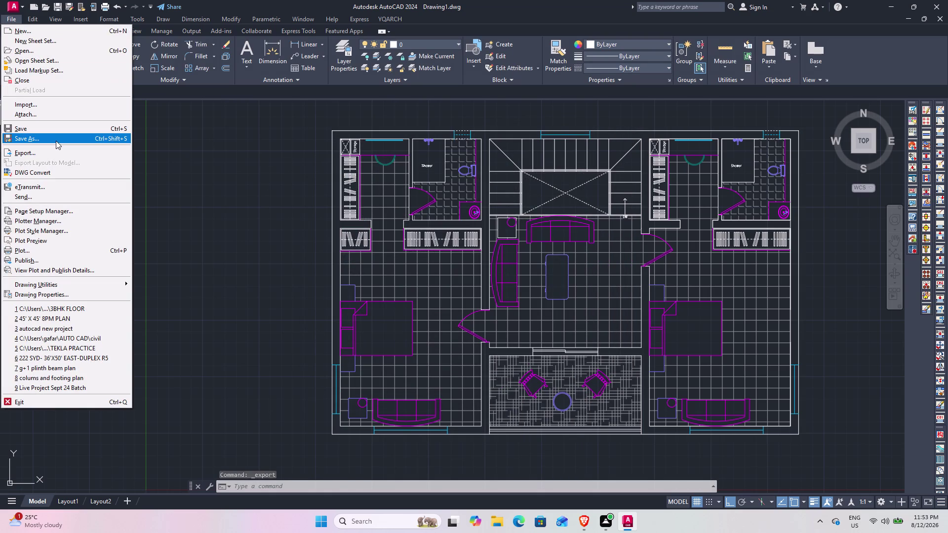
Begin Save As and navigate to the AUTO CAD folder.
click(56, 131)
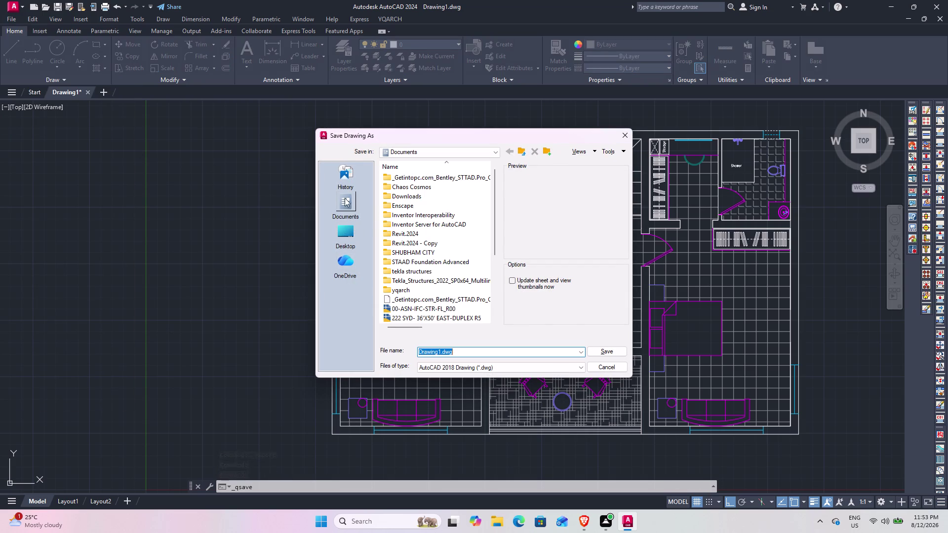
click(347, 237)
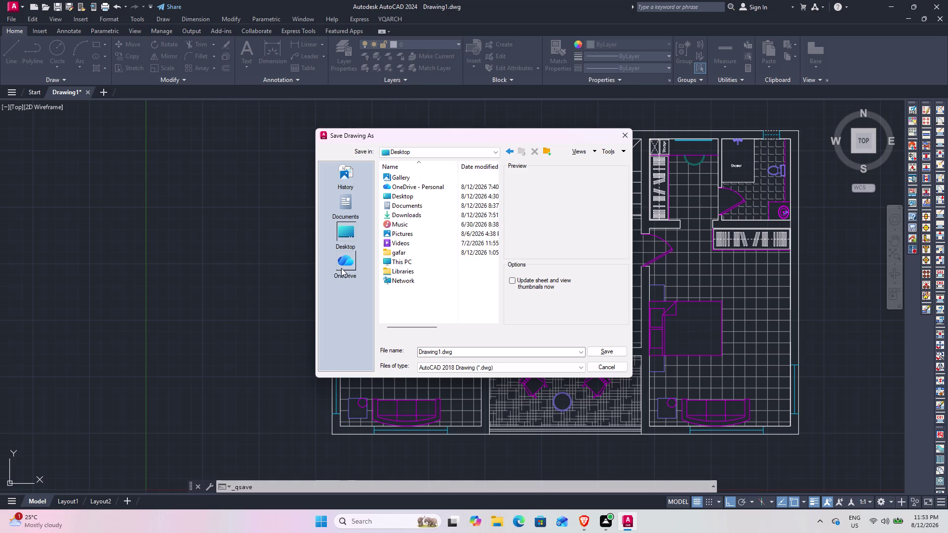
click(347, 206)
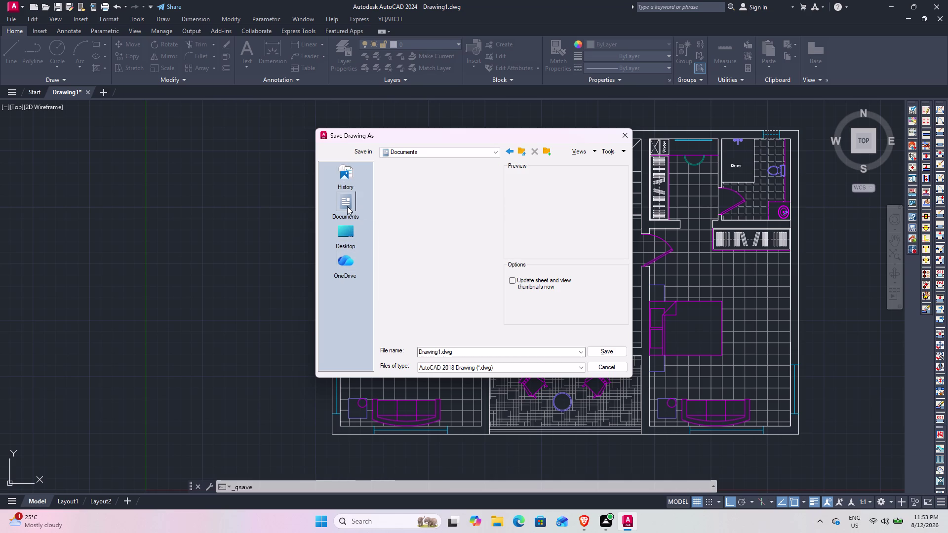
click(347, 185)
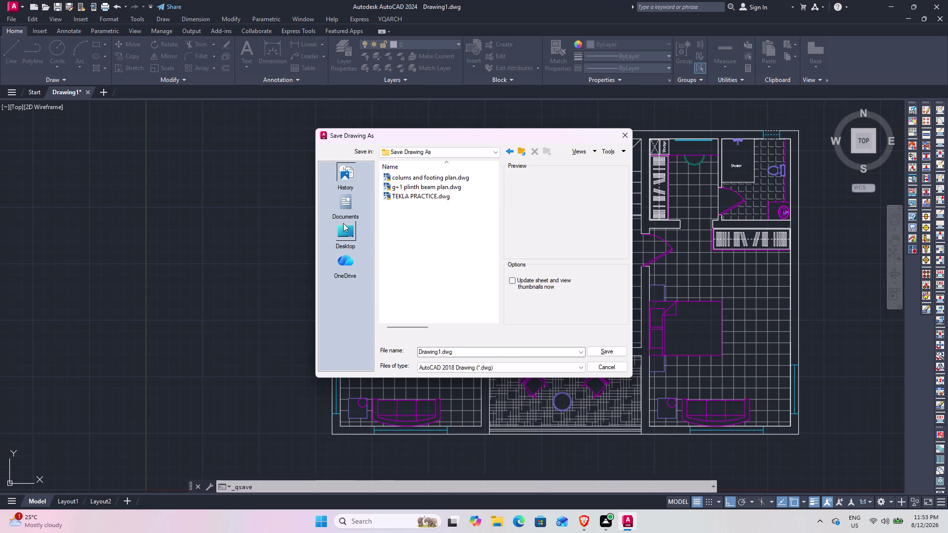
click(342, 225)
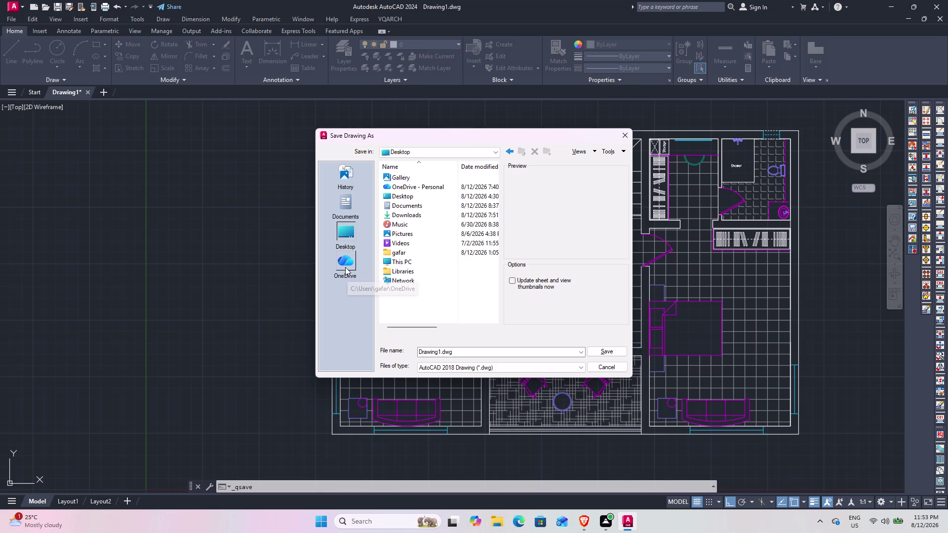
double_click(407, 255)
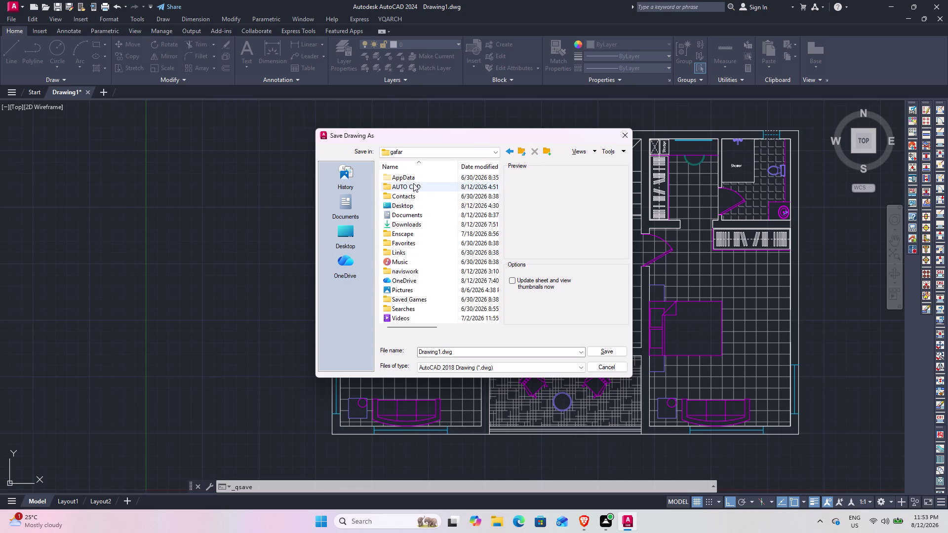
double_click(413, 183)
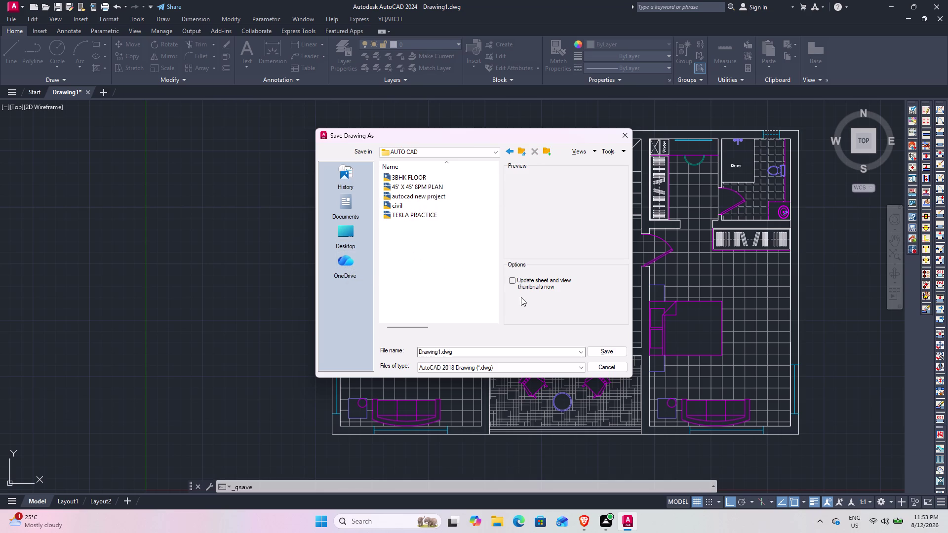
Keep AutoCAD 2018 Drawing (*.dwg) as the type and select the file name.
click(580, 372)
scroll(down, 3)
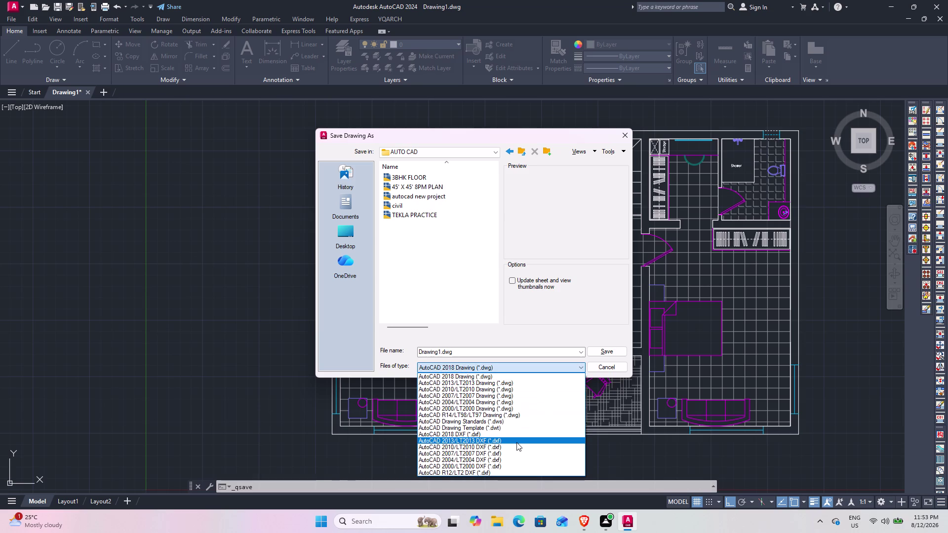
scroll(down, 3)
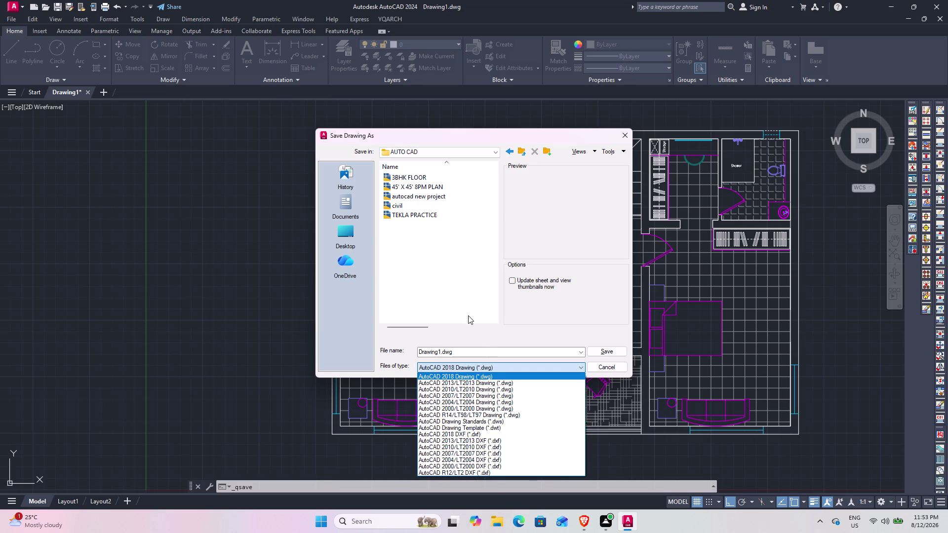
click(474, 351)
click(473, 351)
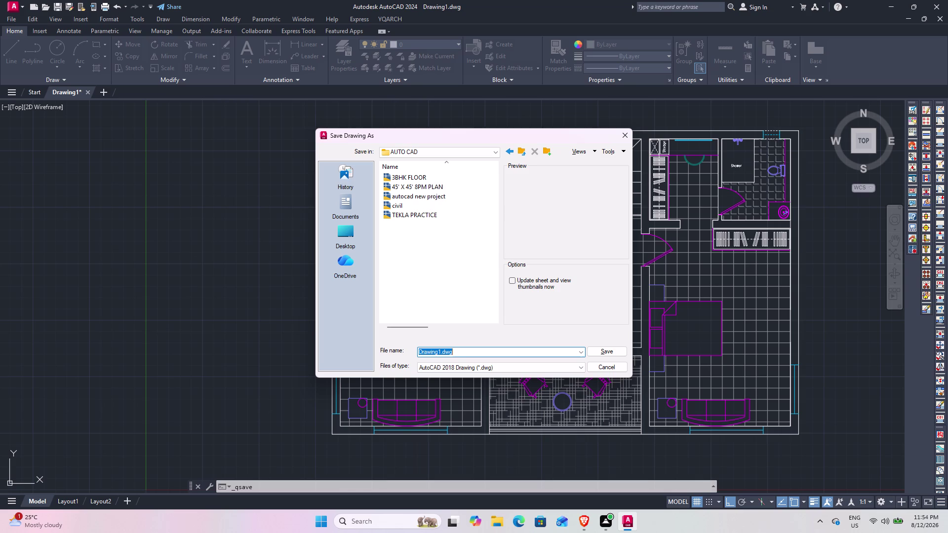
Enter 'MR ANIRUDH REDDY FLOOR PLAN' as the file name, correcting typos.
text(MR)
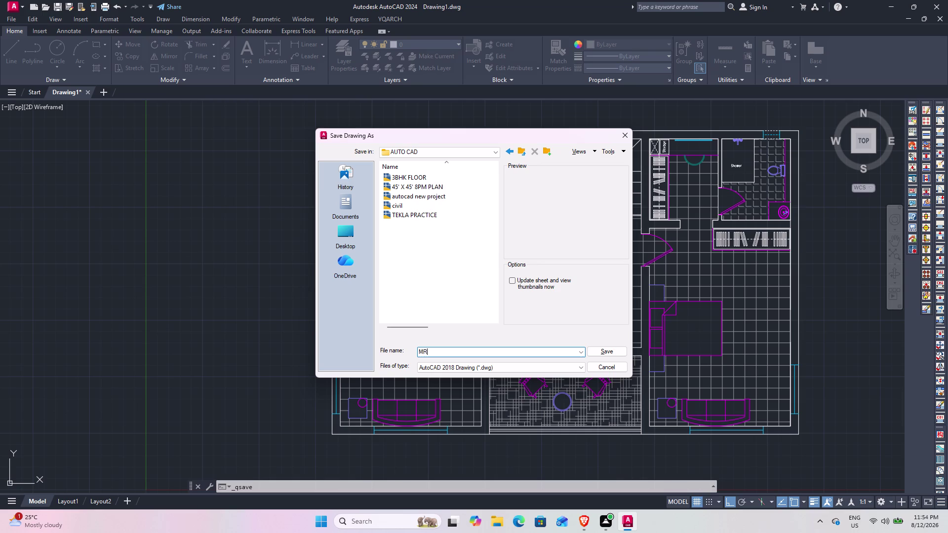
key(space)
text(ANU)
key(BackSpace)
key(i)
text(R)
text(UDH)
key(space)
text(RE)
text(DDY)
key(space)
text(FLOOR)
key(space)
text(PLAM)
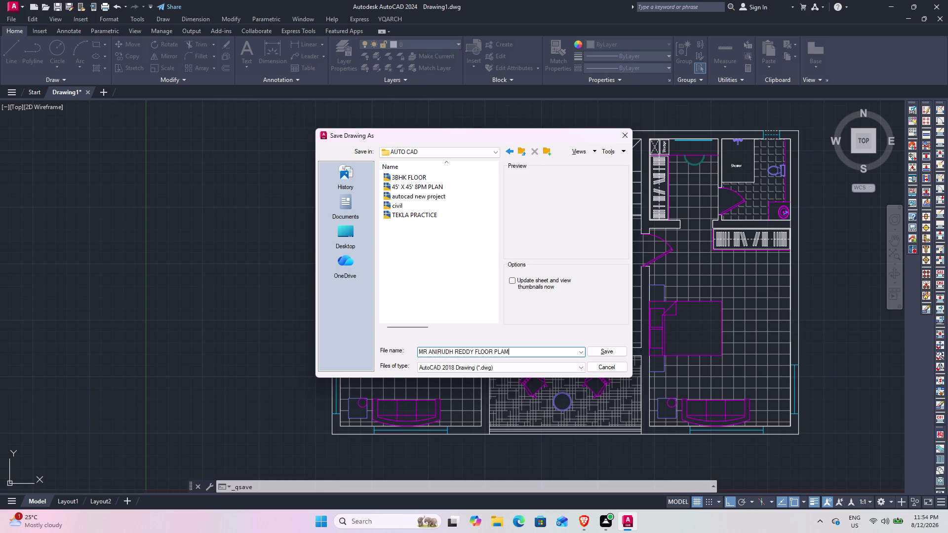
key(BackSpace)
key(b)
key(BackSpace)
key(n)
Show the list of drawing format versions in Files of type.
click(503, 371)
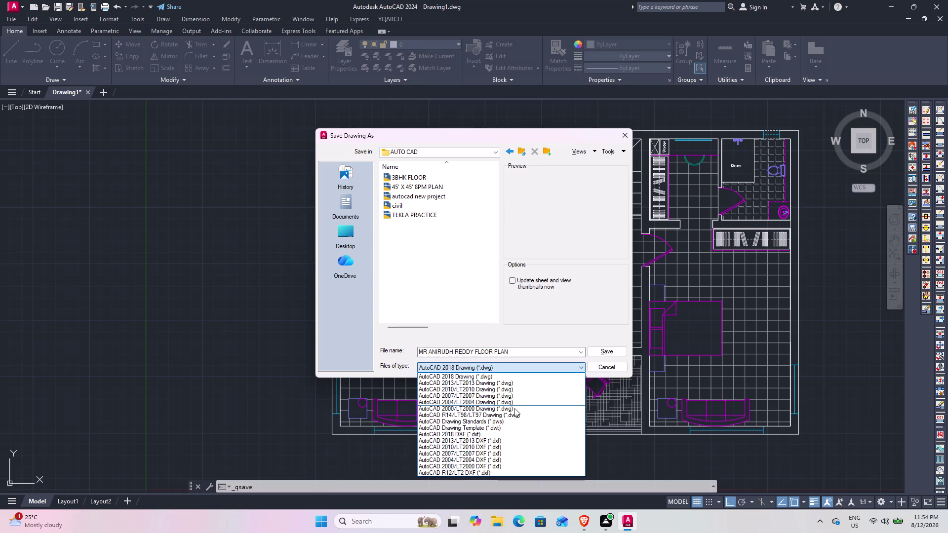
scroll(up, 3)
scroll(down, 3)
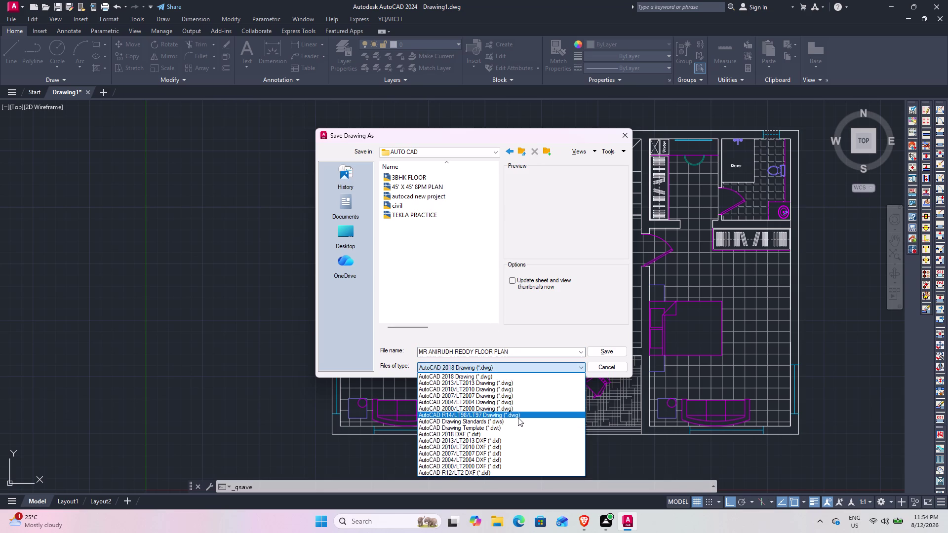